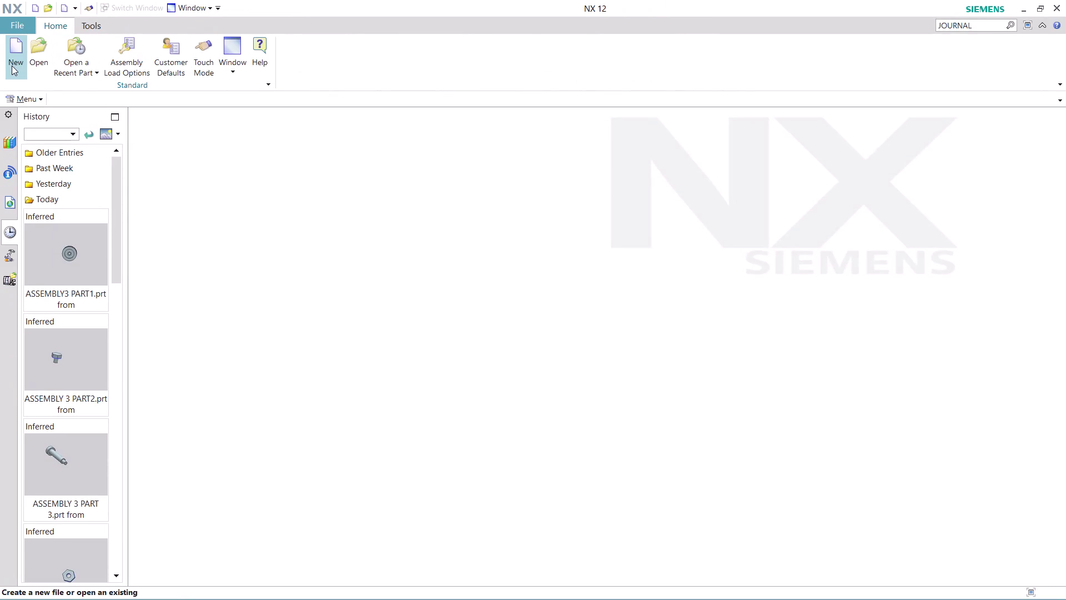
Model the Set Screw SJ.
Find Record Journal with a Command Finder search for JOURNAL, start it, and acknowledge the warning.
click(979, 27)
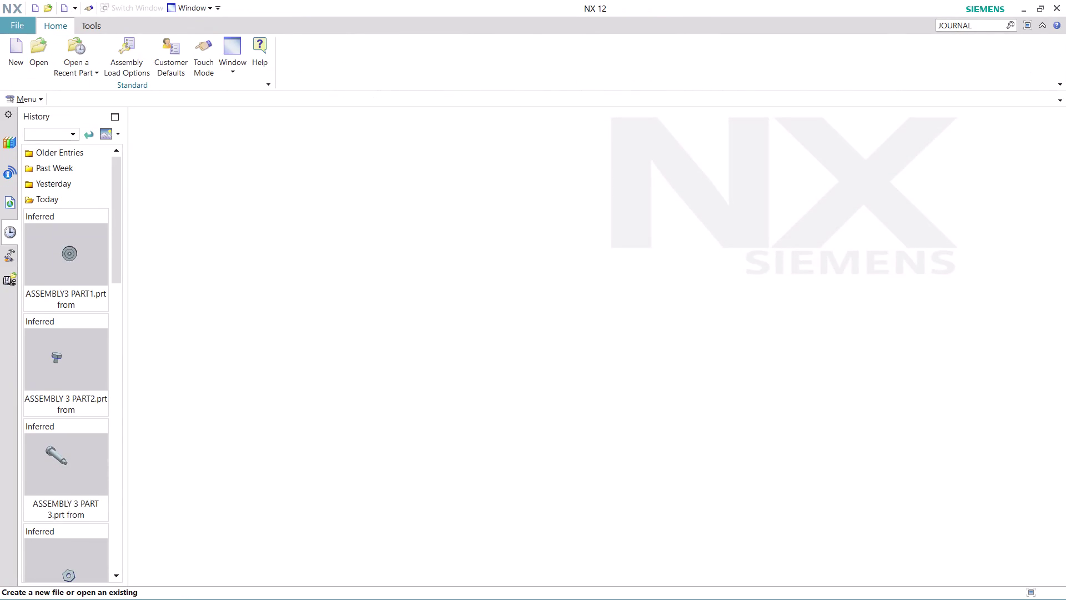
key(Return)
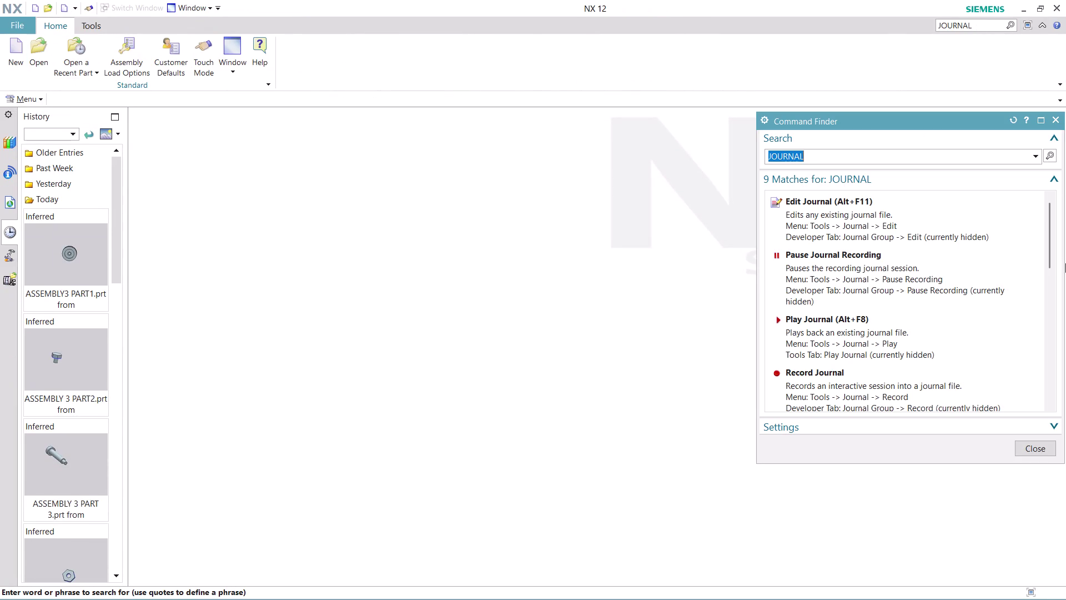
scroll(down, 3)
scroll(down, 3)
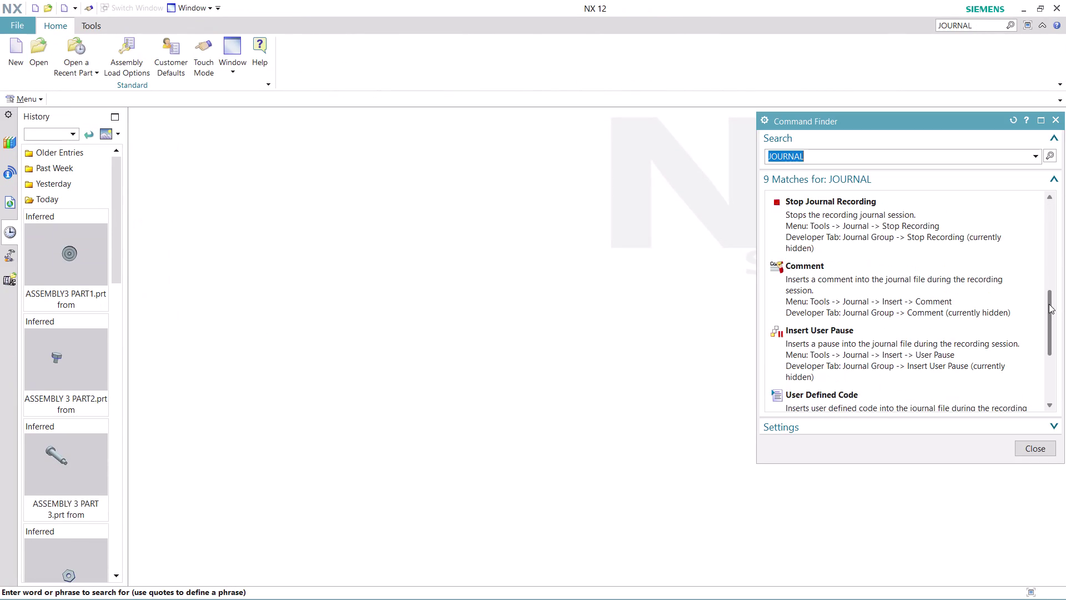
scroll(up, 3)
click(910, 211)
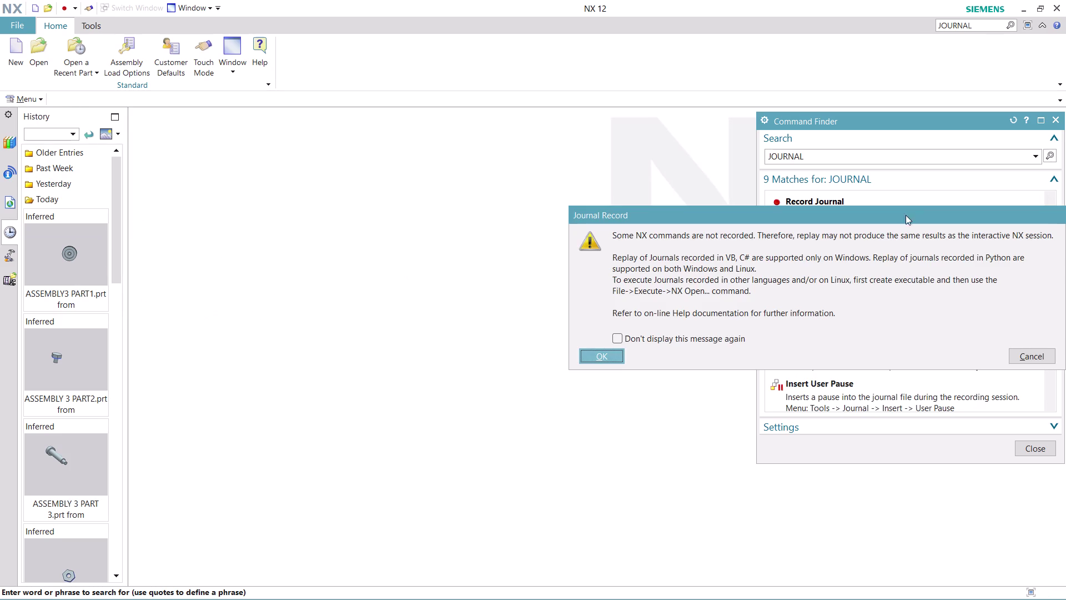
click(615, 353)
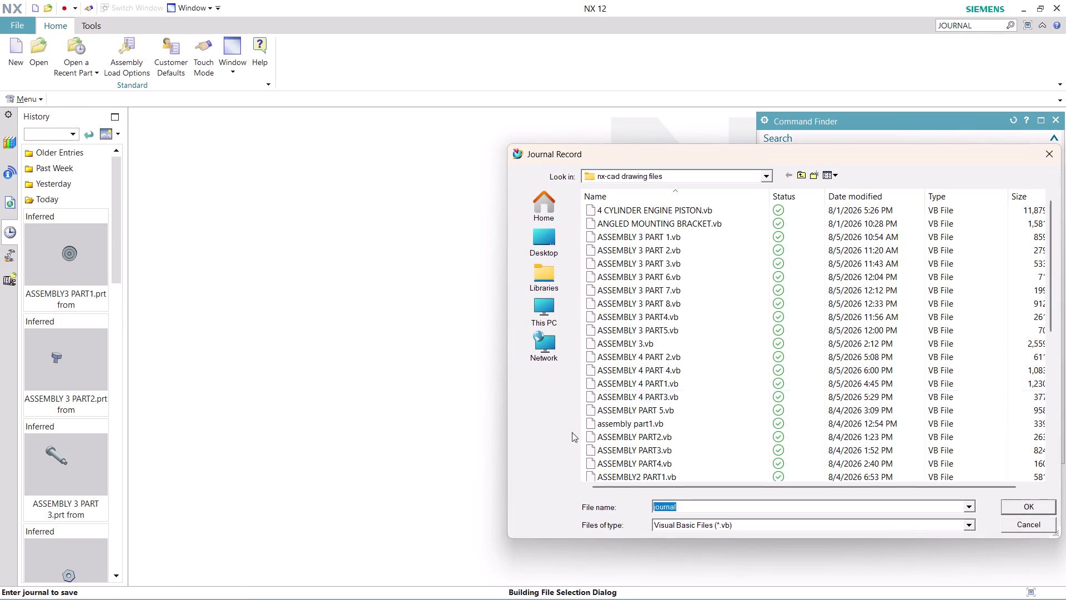
Enter 'ASSEMBLY 4 PART' as the journal file name.
text(ASS)
text(E)
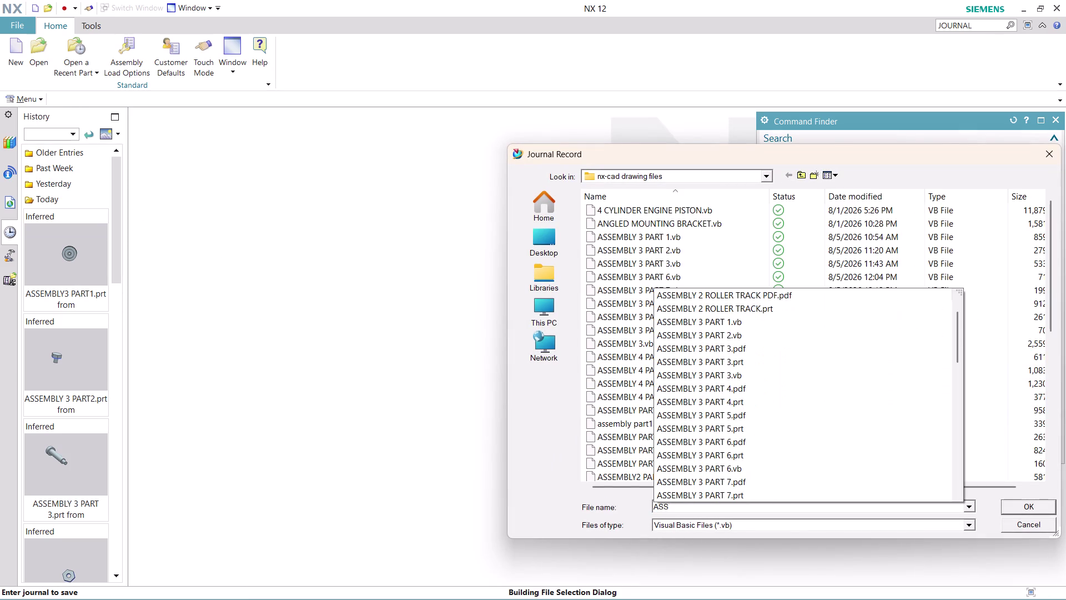
text(MBLY)
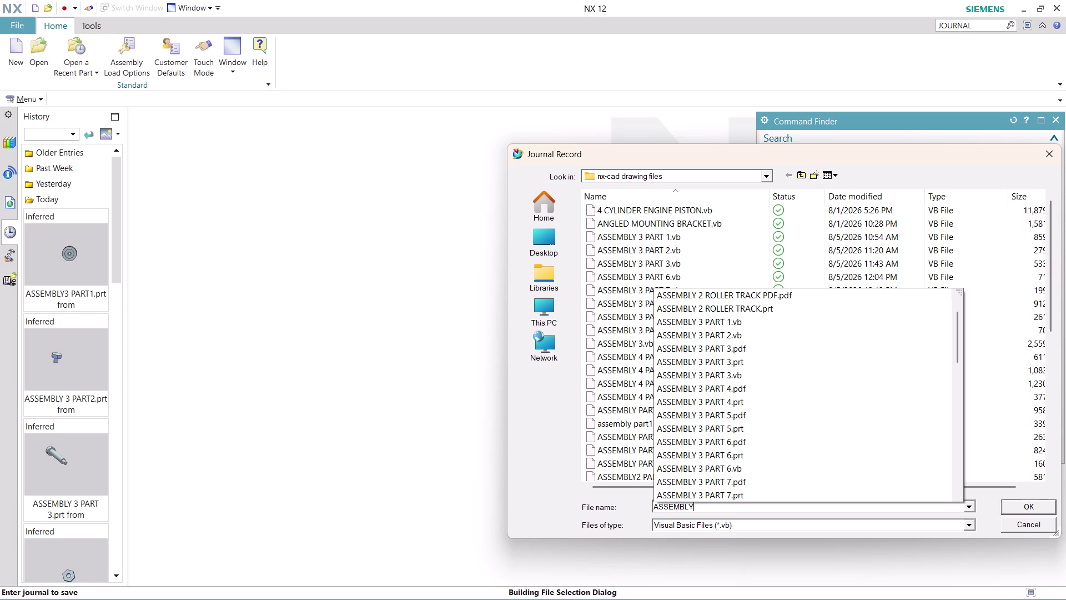
key(space)
text(4 PAR)
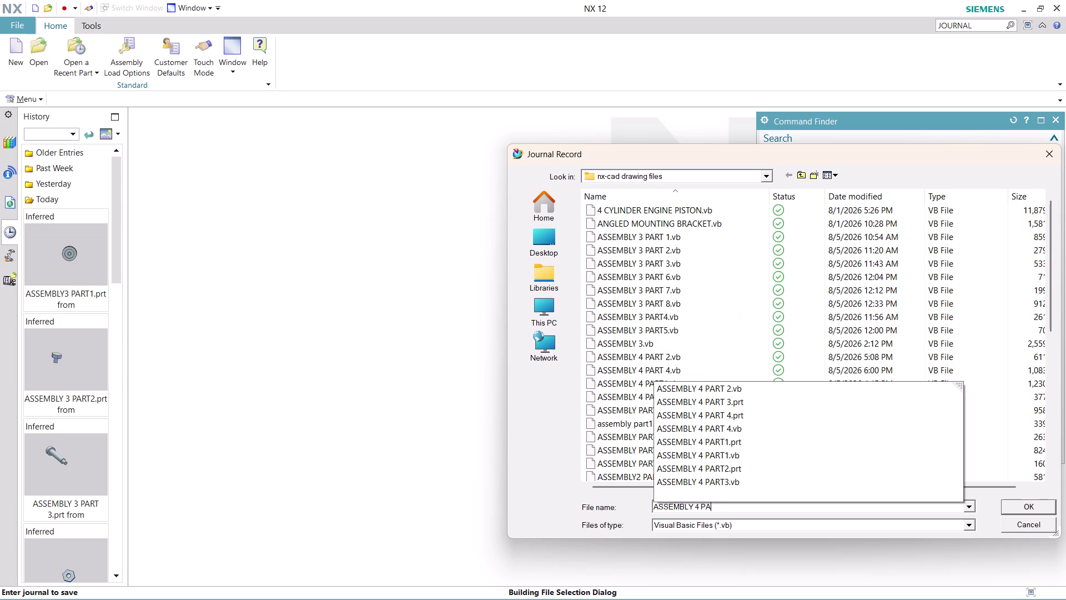
text(T)
key(space)
key(5)
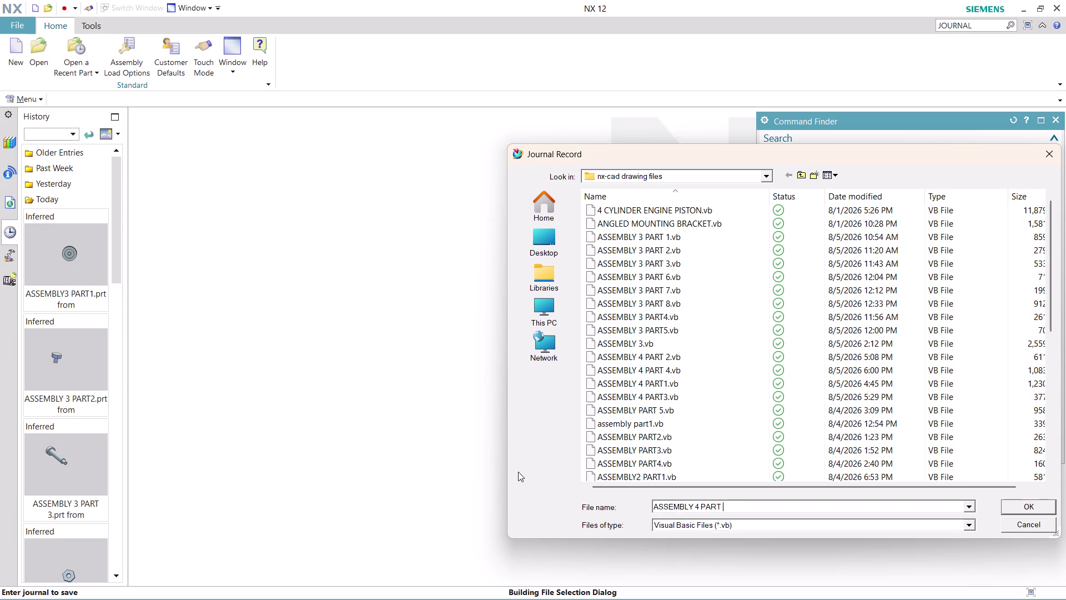
Confirm the file name to begin journaling, then start a new part.
click(1012, 505)
click(1033, 448)
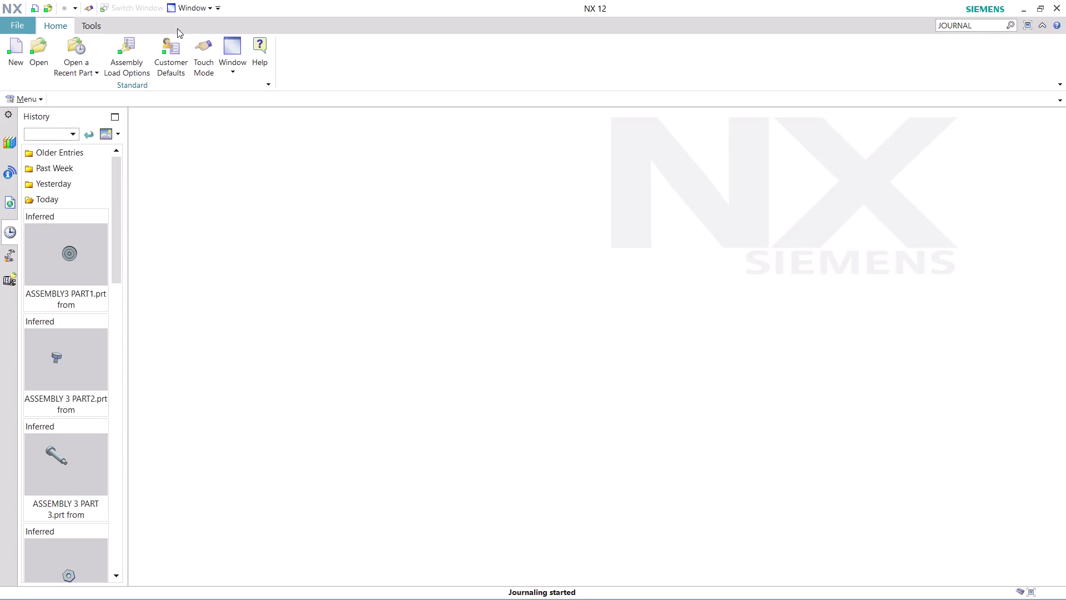
click(7, 58)
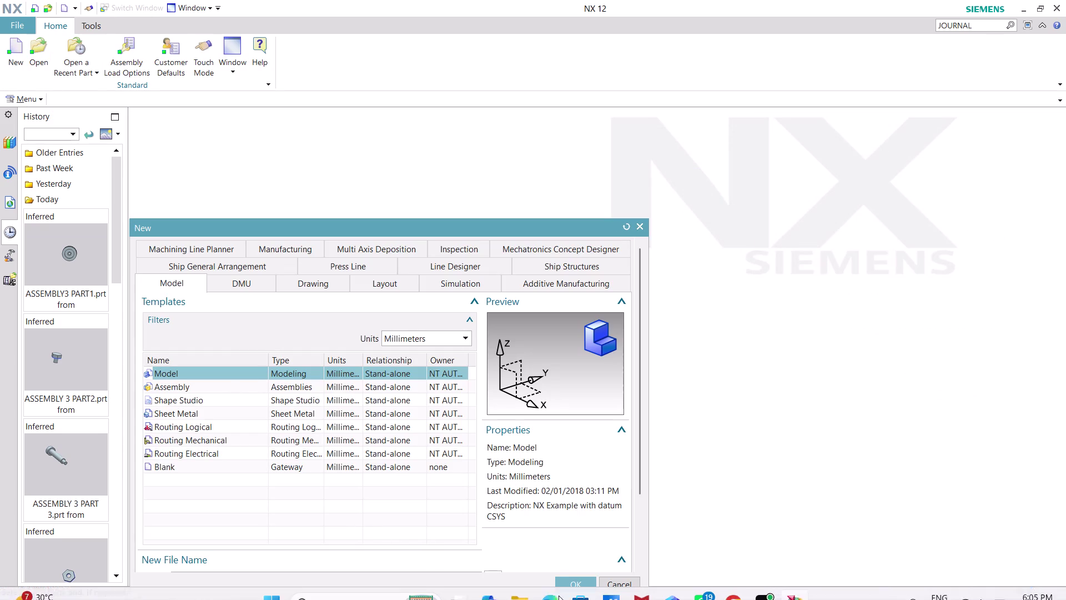
Create a new Model-template part and start a sketch on the XY plane.
click(576, 583)
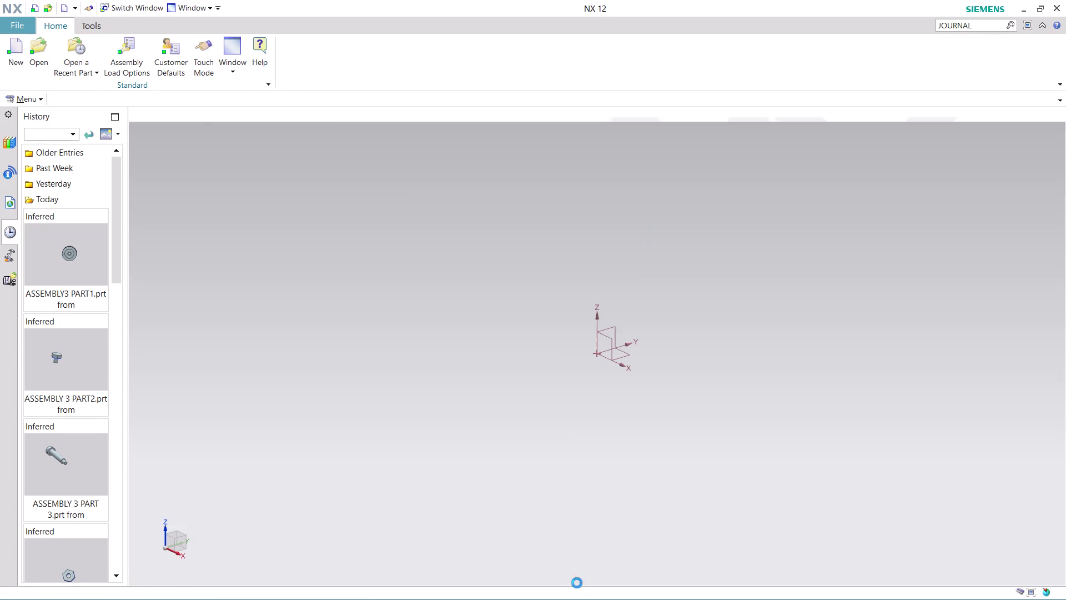
click(42, 105)
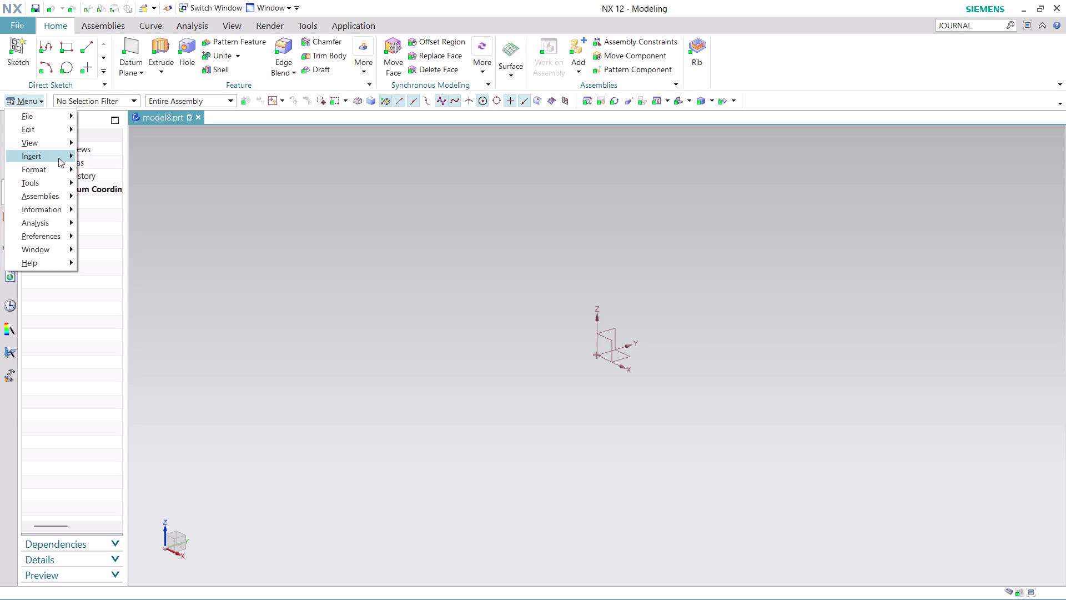
click(167, 175)
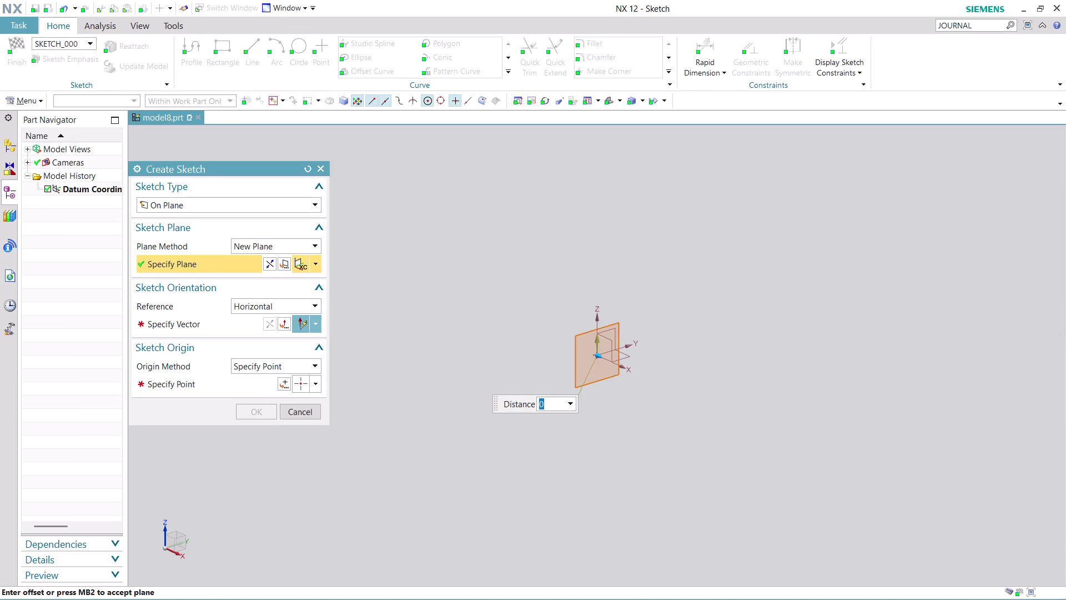
click(315, 265)
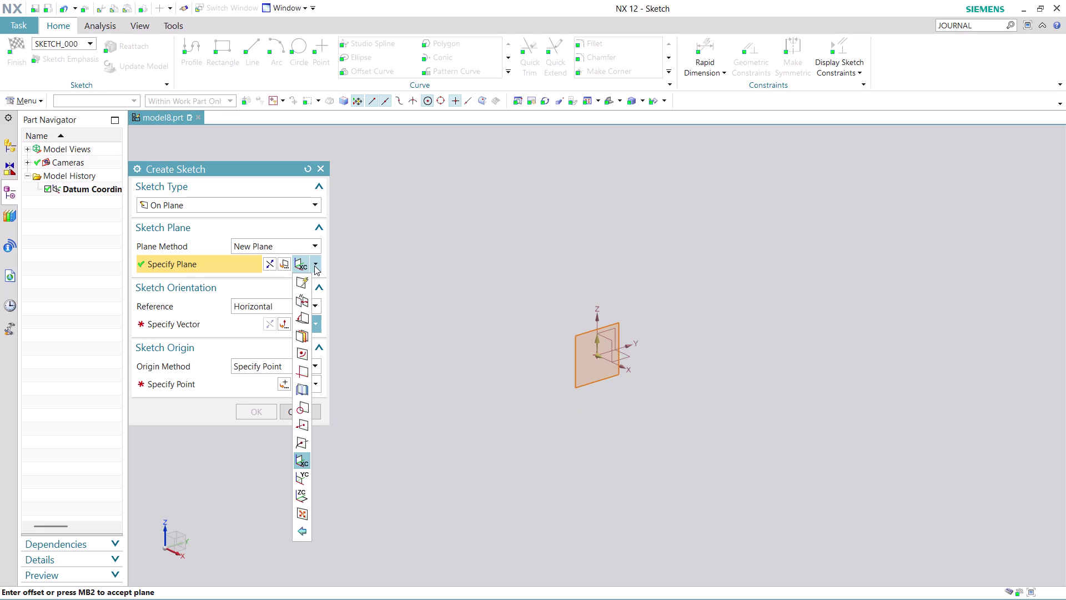
click(307, 481)
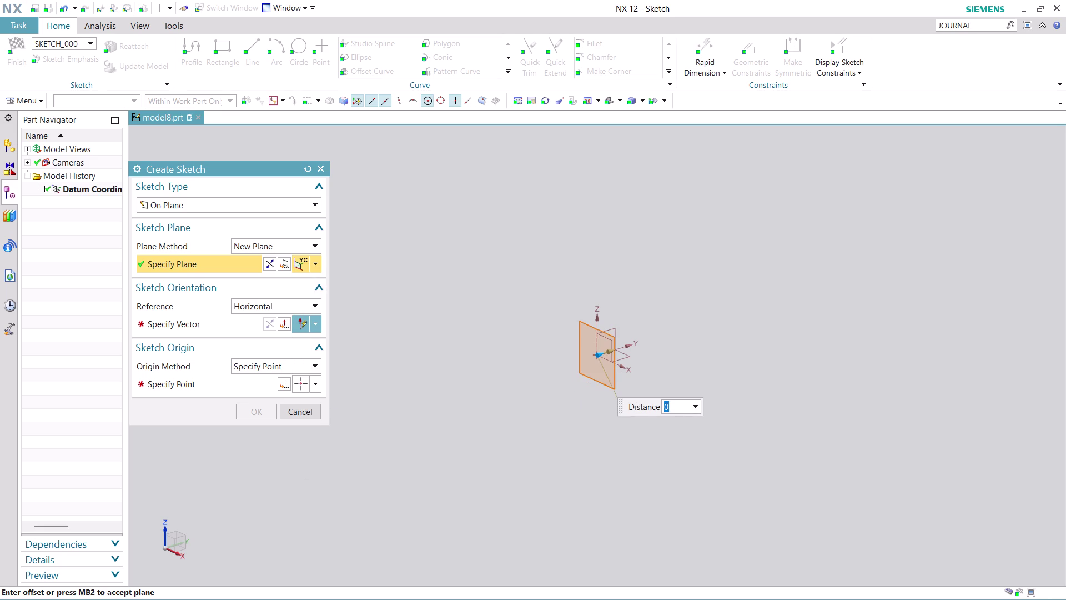
click(316, 267)
click(305, 493)
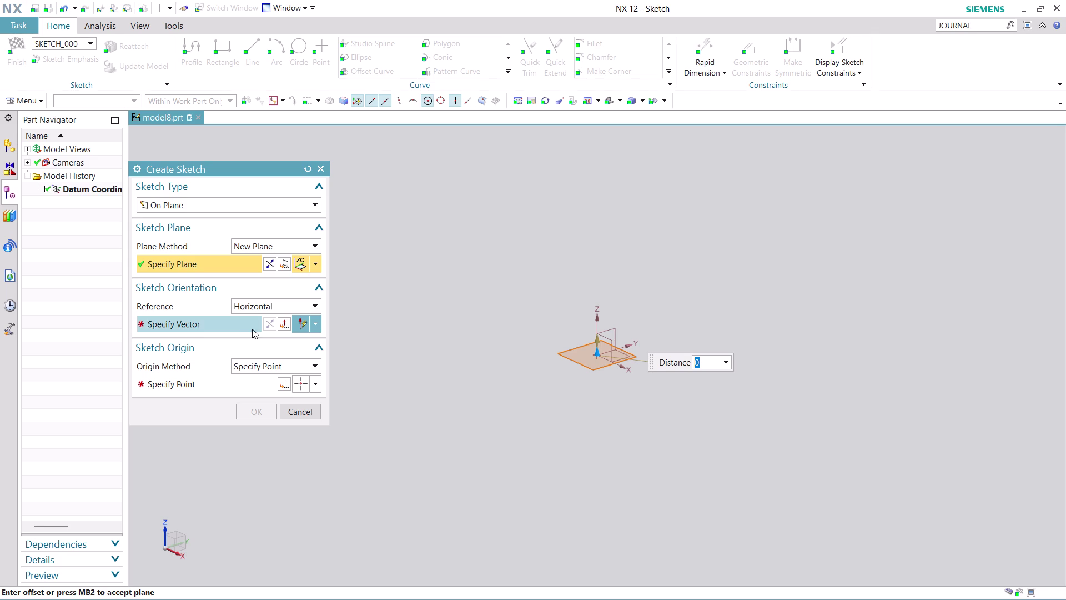
Set the sketch's horizontal reference vector and place its origin at 0,0,0.
click(231, 325)
click(623, 349)
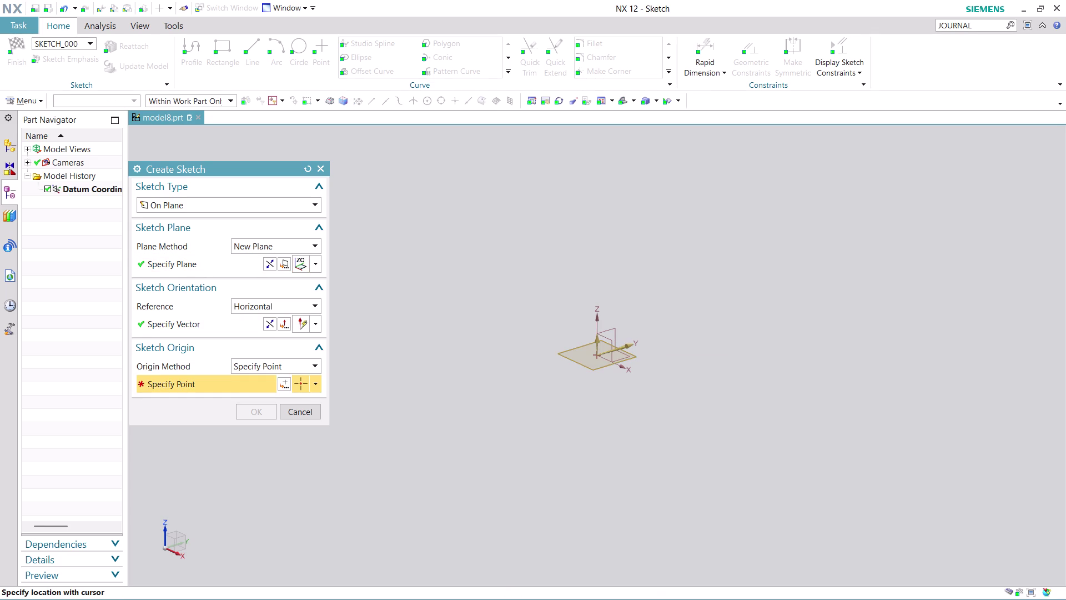
click(283, 384)
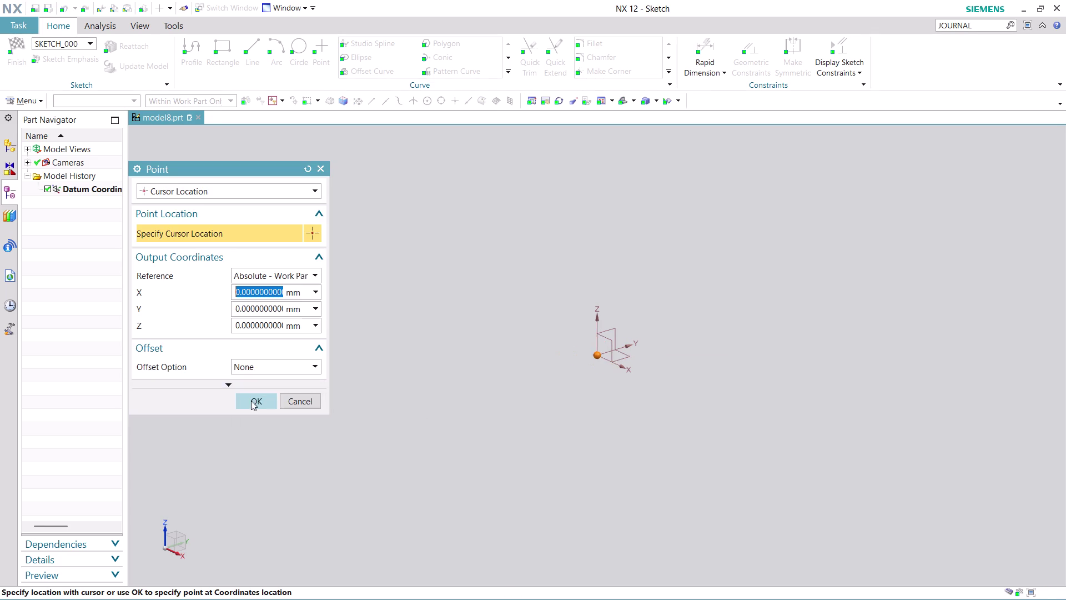
click(248, 402)
Confirm the sketch setup and zoom in on the sketch area.
click(252, 407)
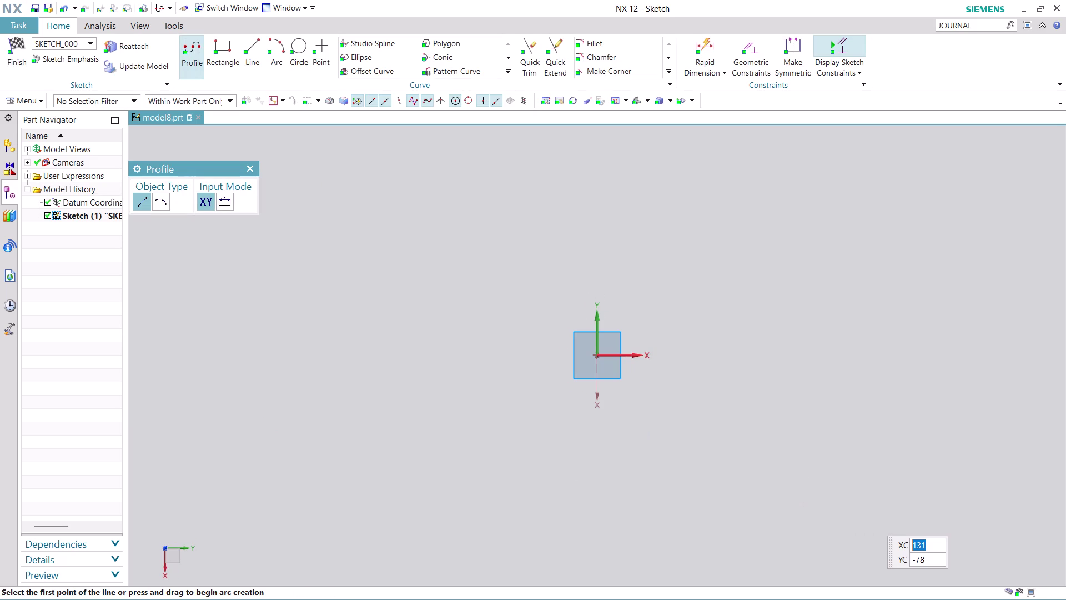
scroll(up, 3)
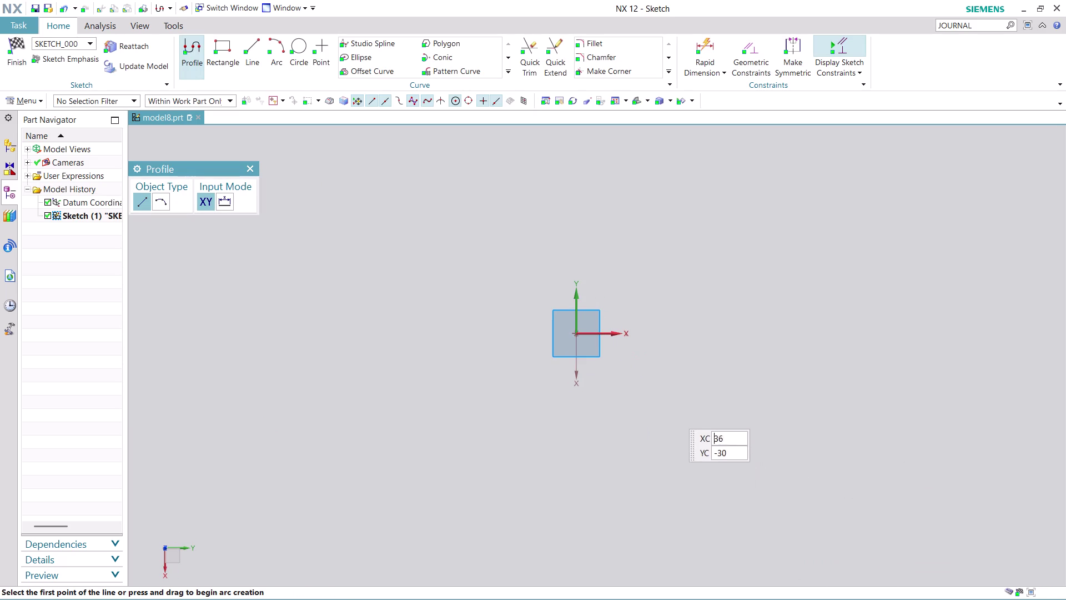
scroll(up, 3)
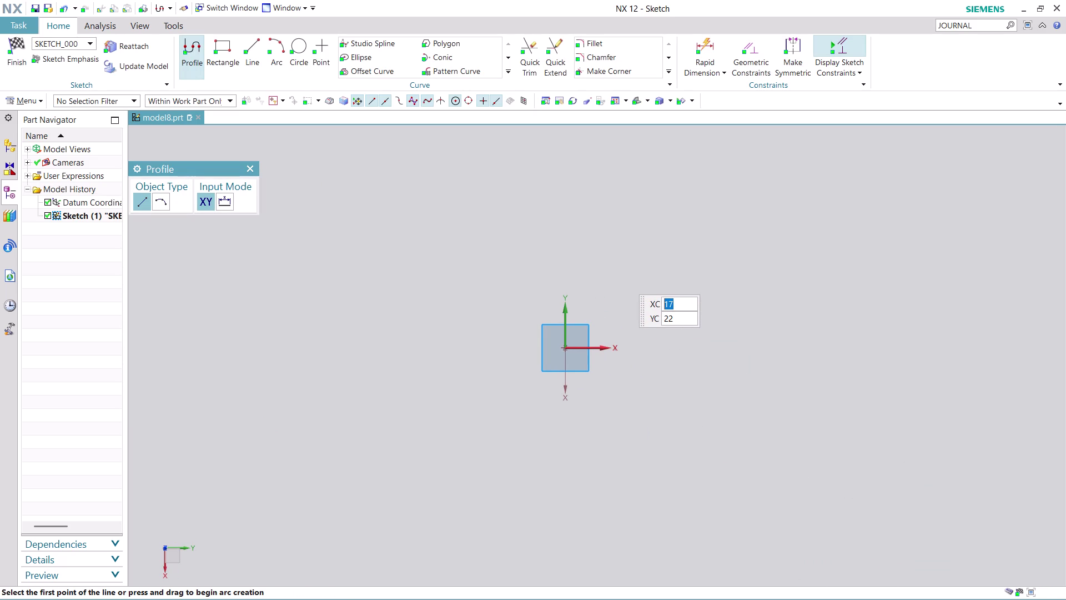
scroll(up, 3)
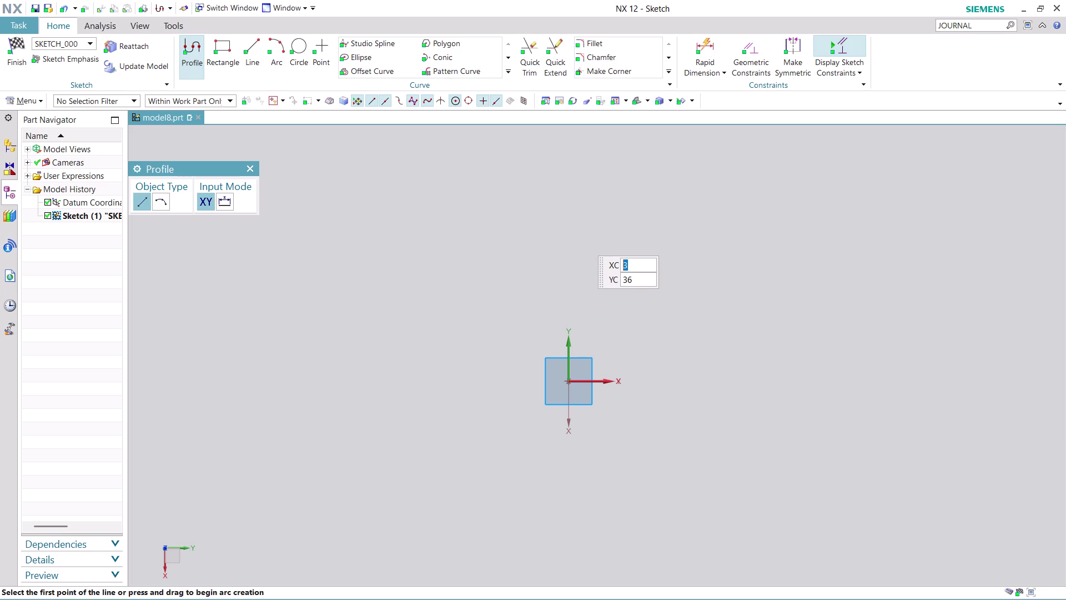
Draw the closed profile: top line, slanted edge, 32 vertical edge, 15 bottom edge, back to start.
click(580, 237)
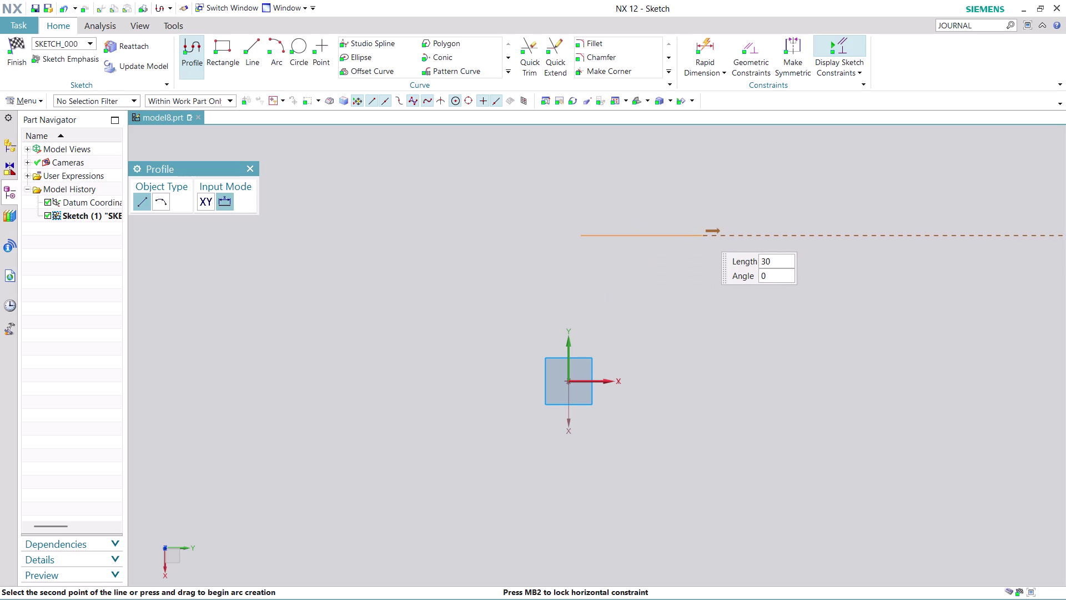
click(703, 233)
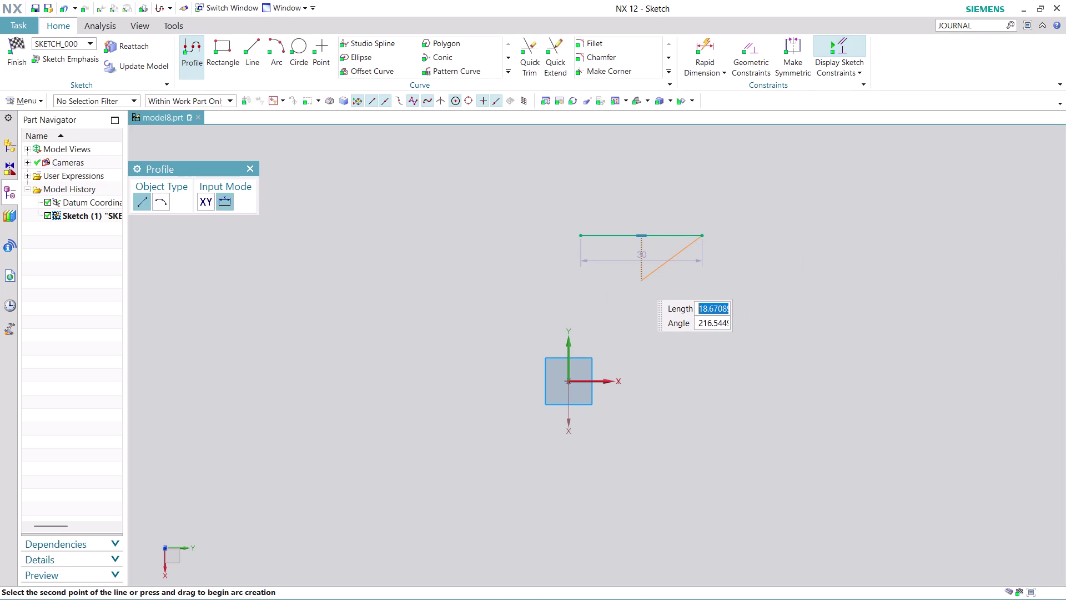
click(638, 281)
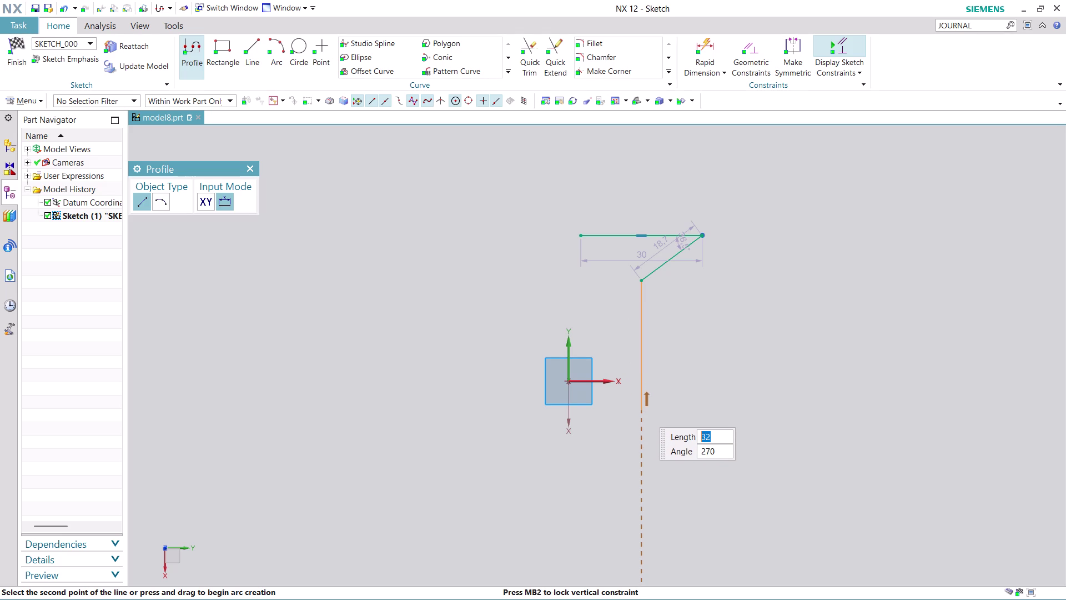
click(641, 411)
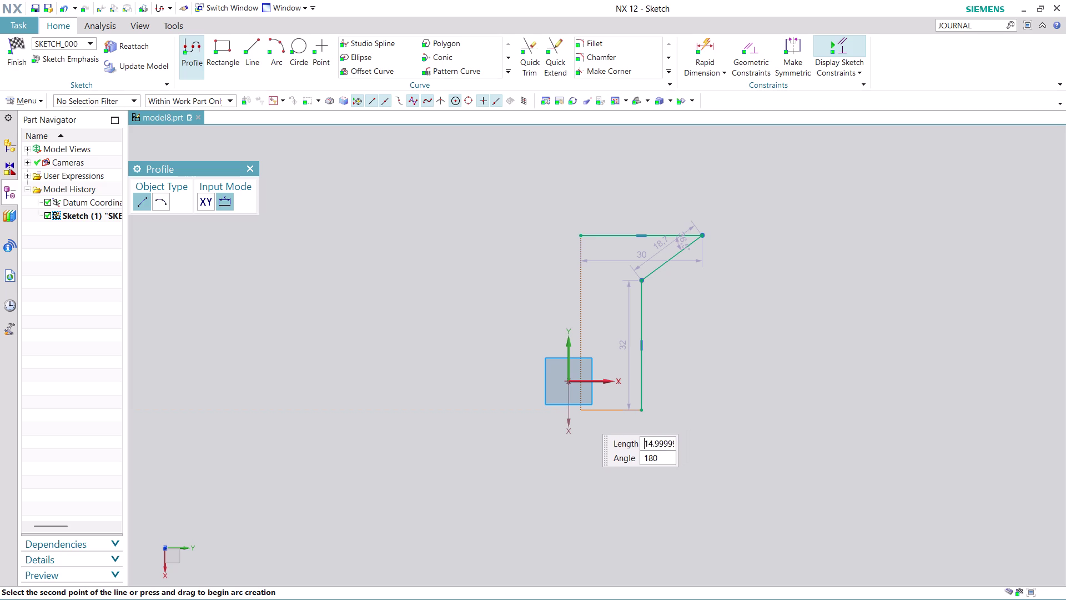
click(583, 413)
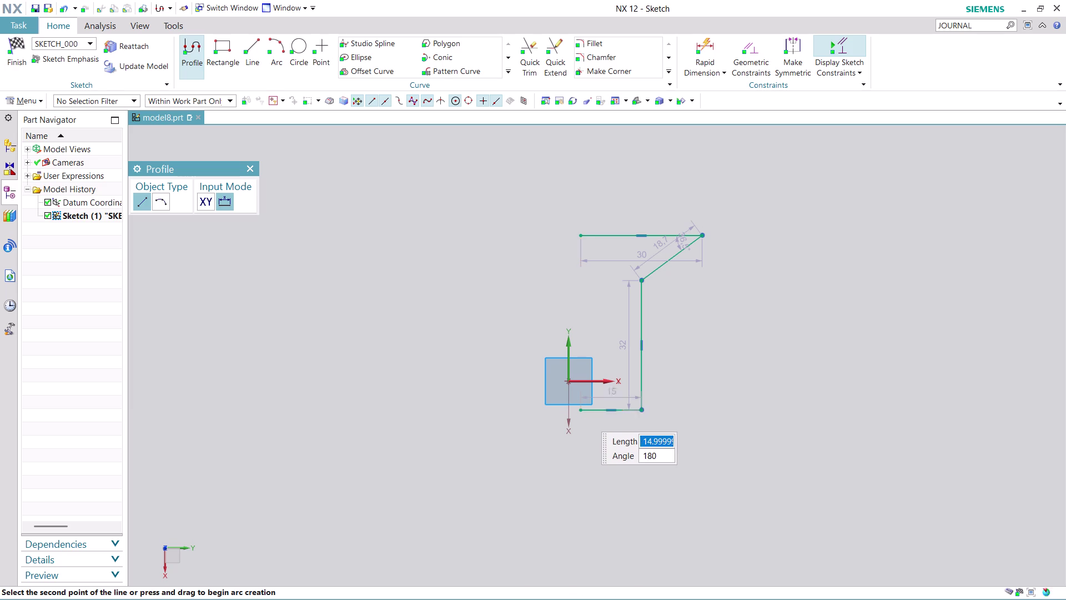
click(581, 235)
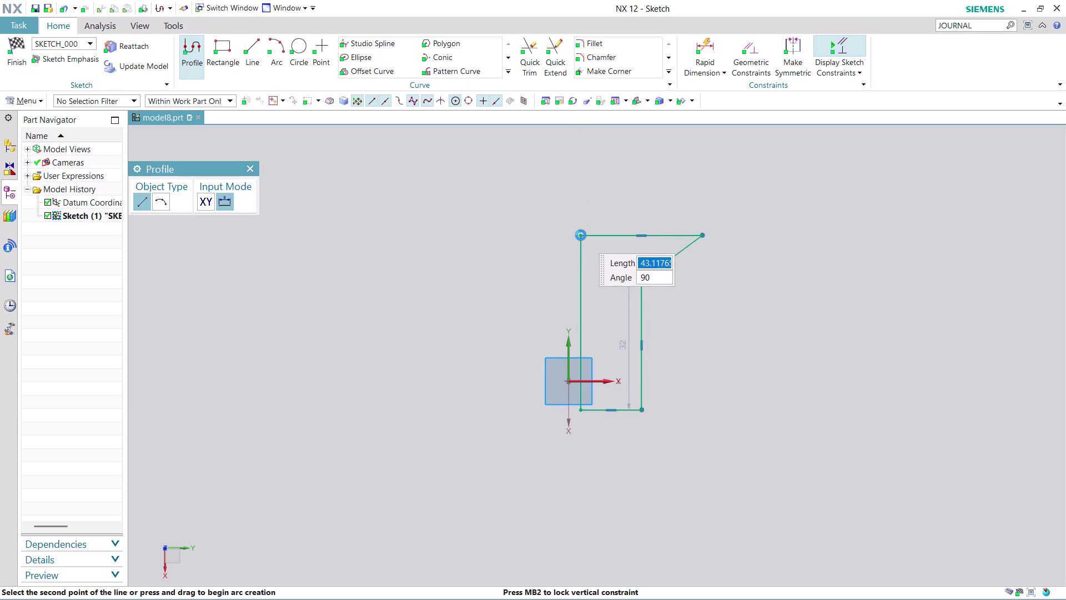
key(Escape)
key(Escape)
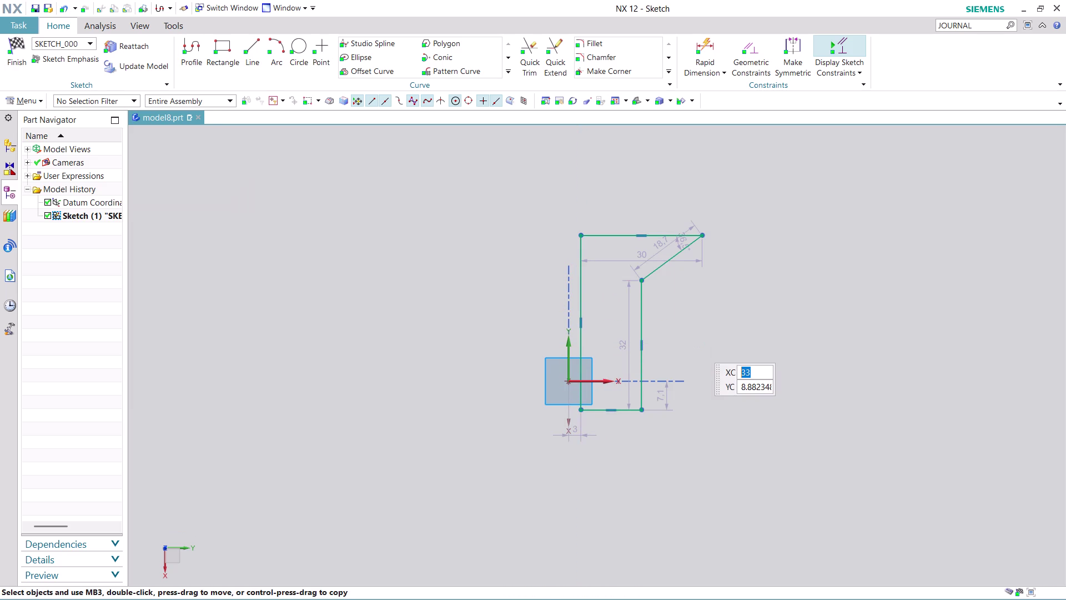
scroll(up, 3)
scroll(down, 3)
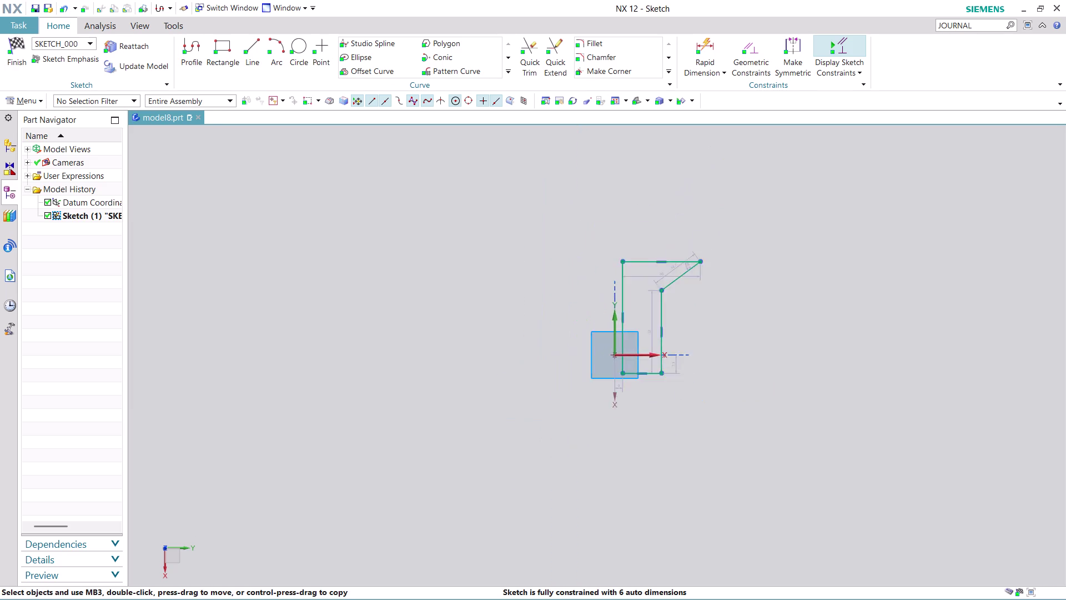
scroll(up, 3)
scroll(down, 3)
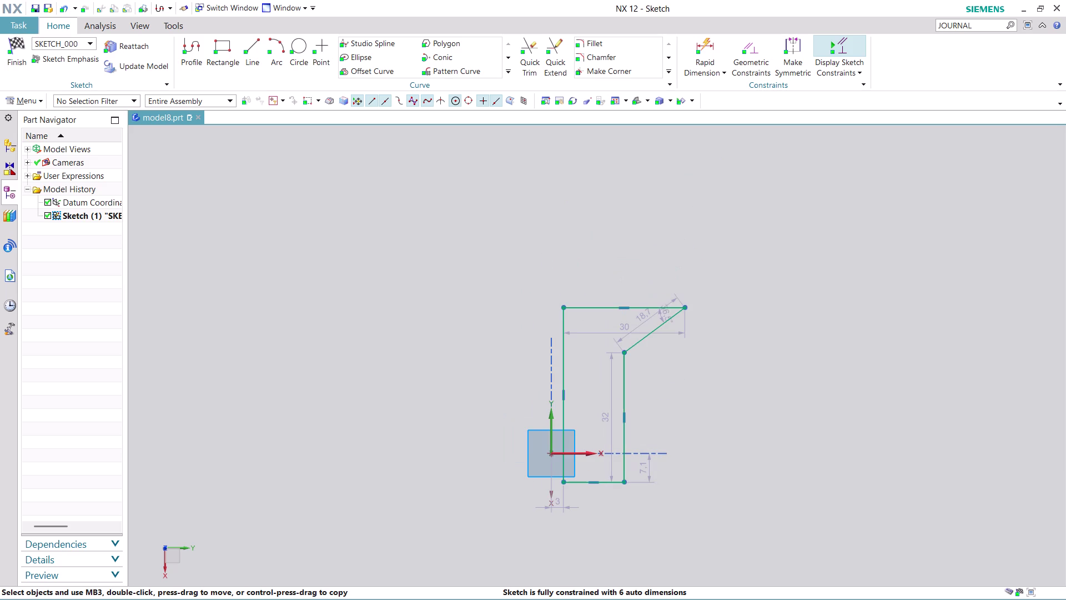
scroll(up, 3)
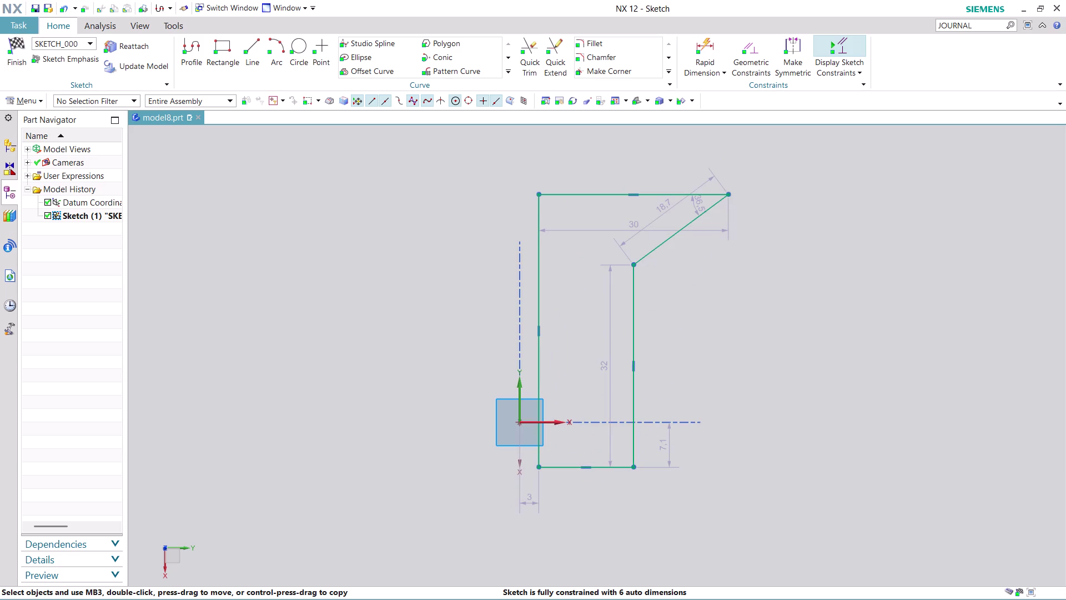
Dimension the distance between the left and right vertical edges as 6.
click(708, 43)
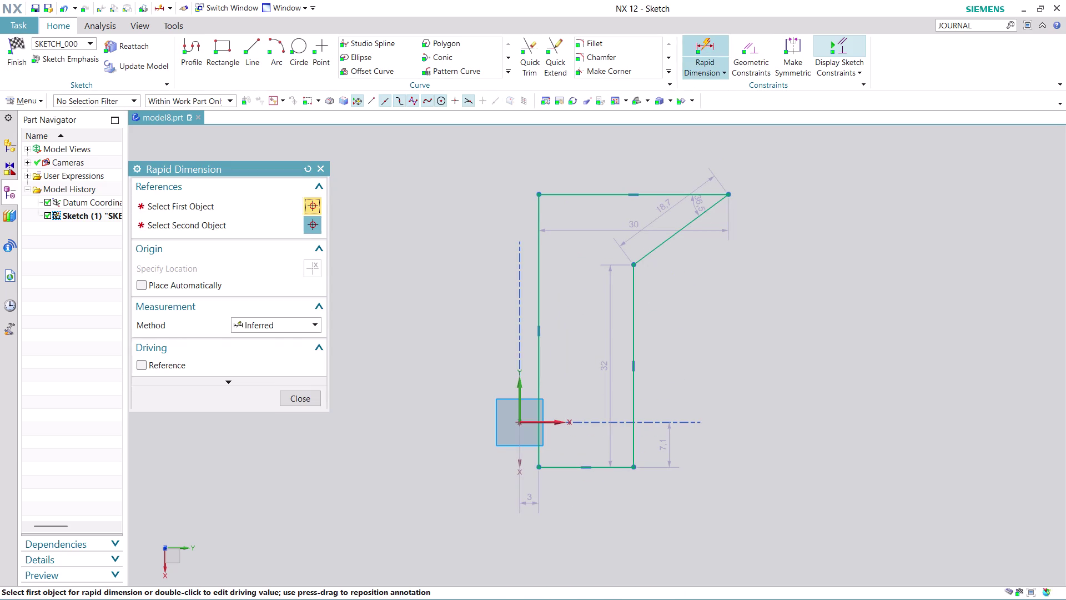
click(534, 365)
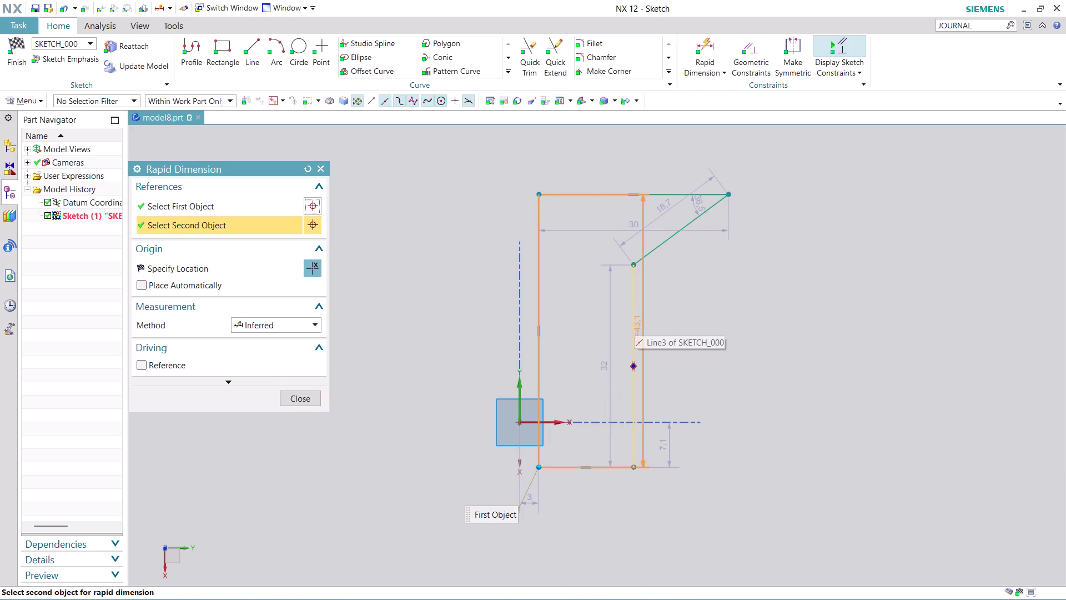
click(634, 321)
click(603, 525)
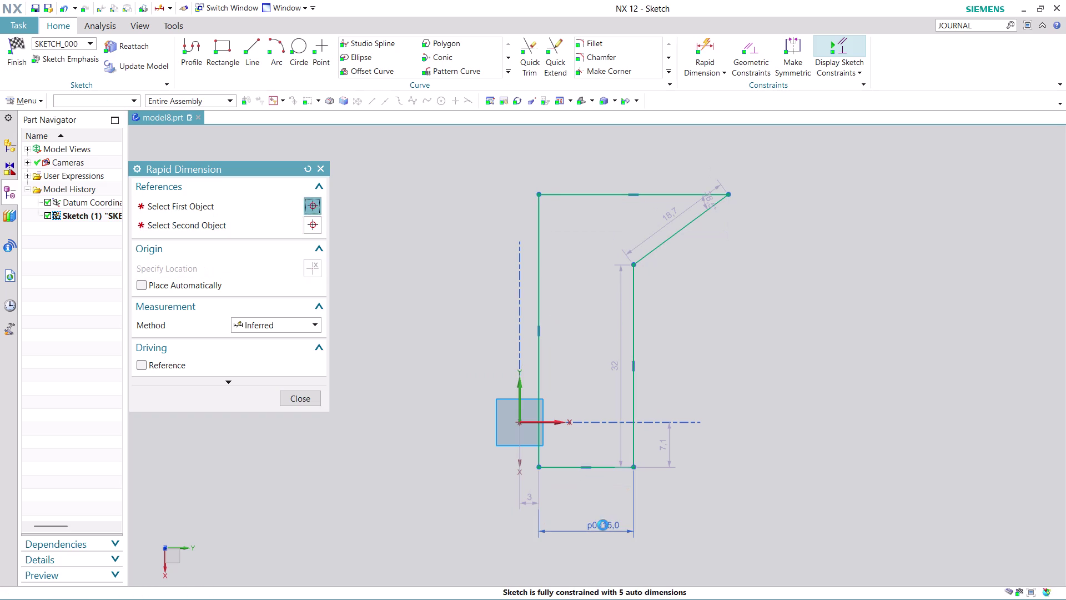
key(6)
key(Return)
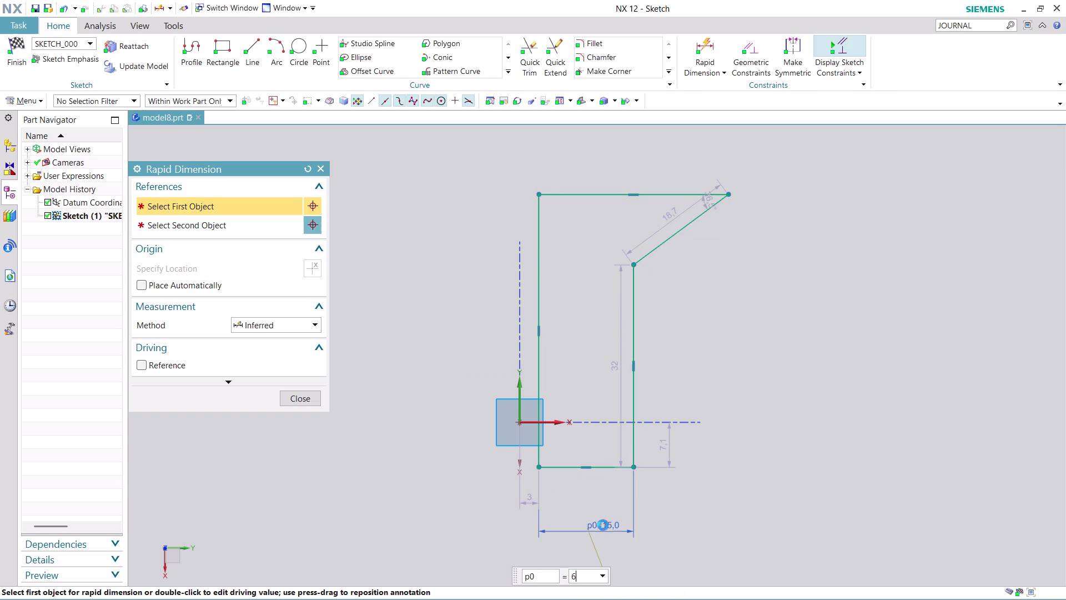
click(306, 396)
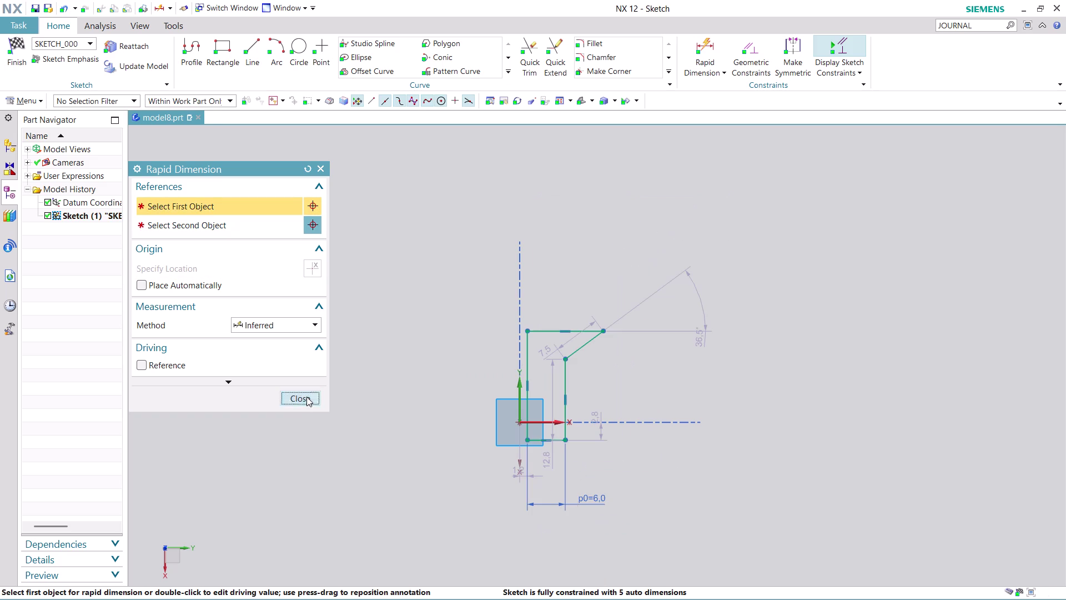
scroll(up, 3)
scroll(up, 3)
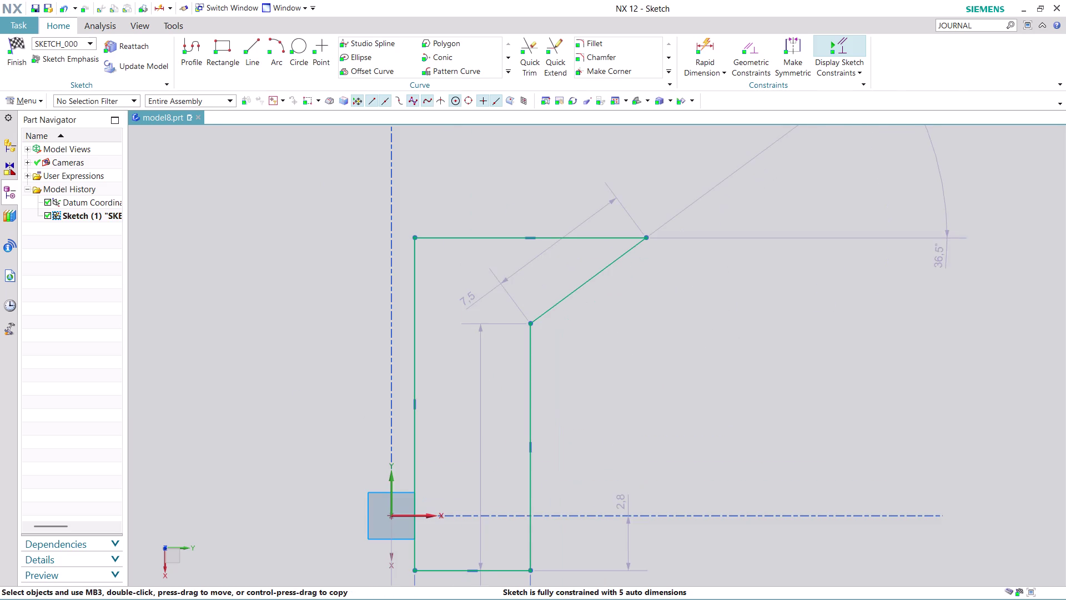
scroll(down, 3)
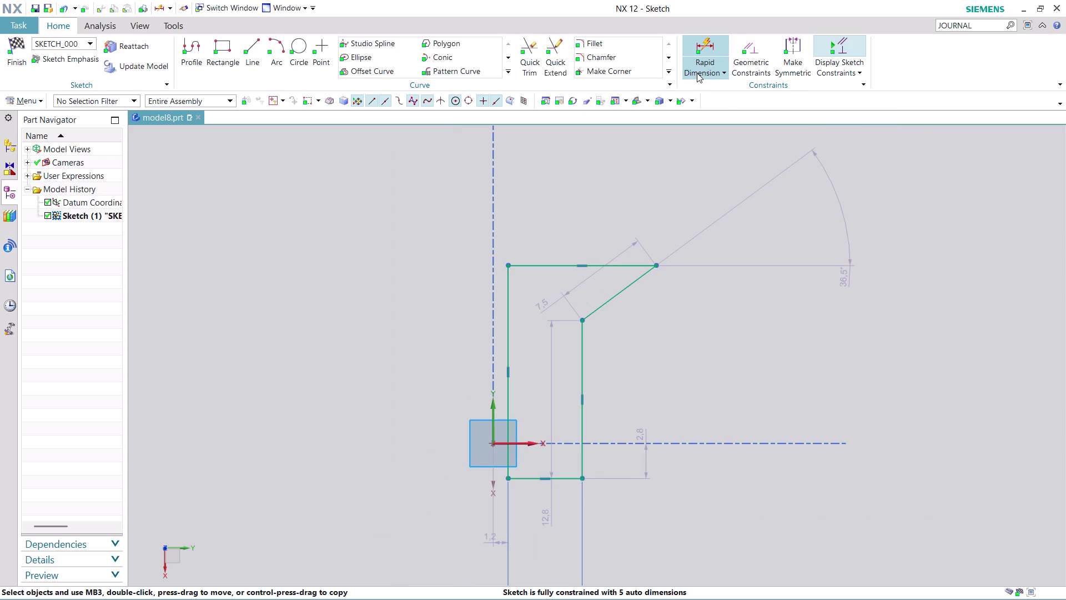
Add a 135° angular dimension between the slanted edge and the right vertical edge.
click(697, 73)
click(719, 130)
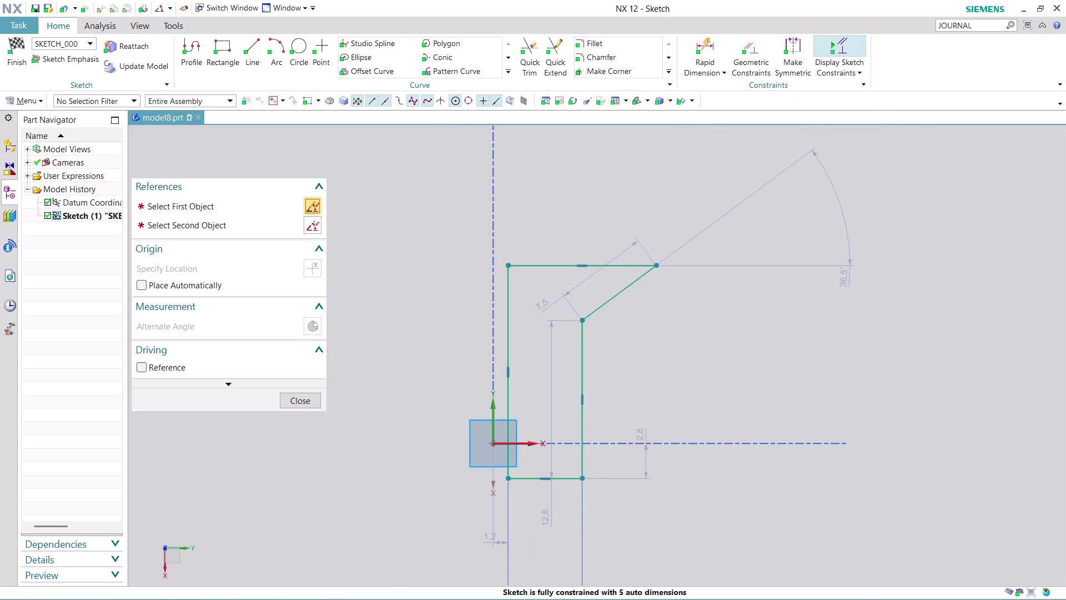
click(601, 307)
click(583, 353)
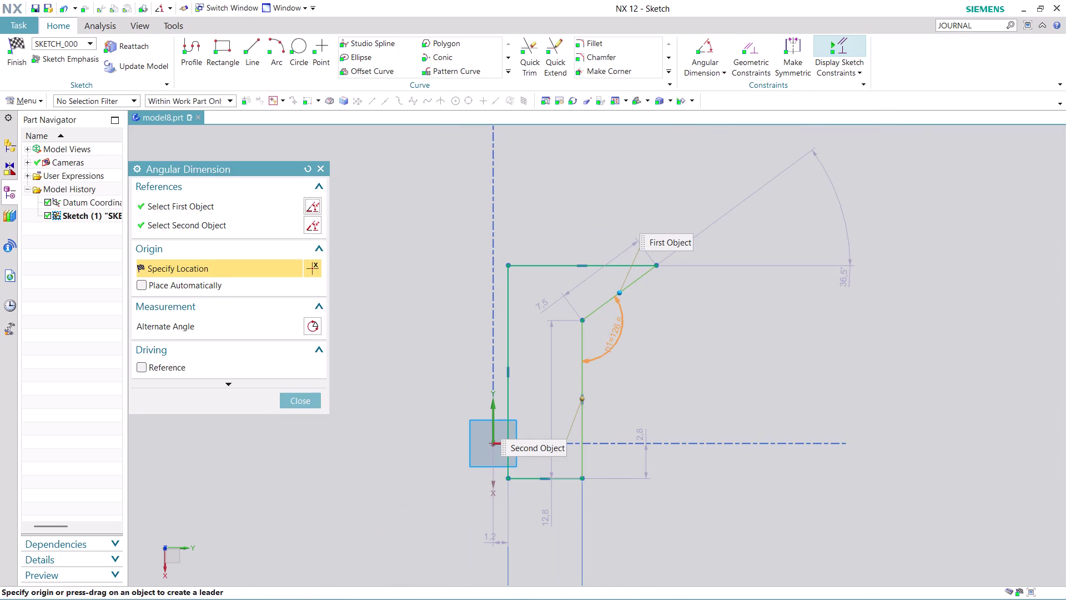
click(607, 328)
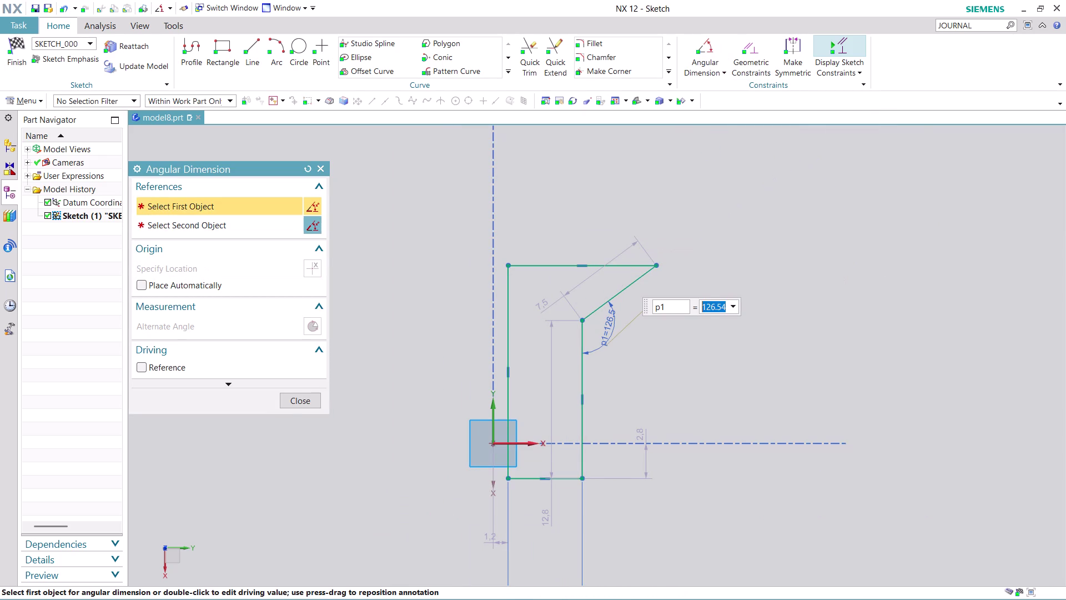
text(13)
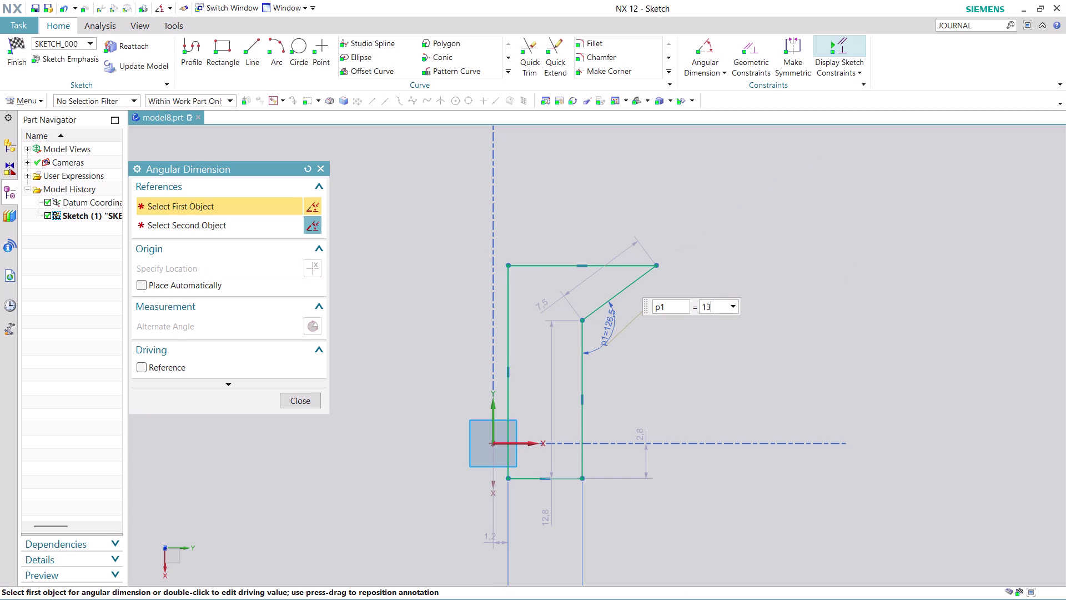
text(5)
key(Return)
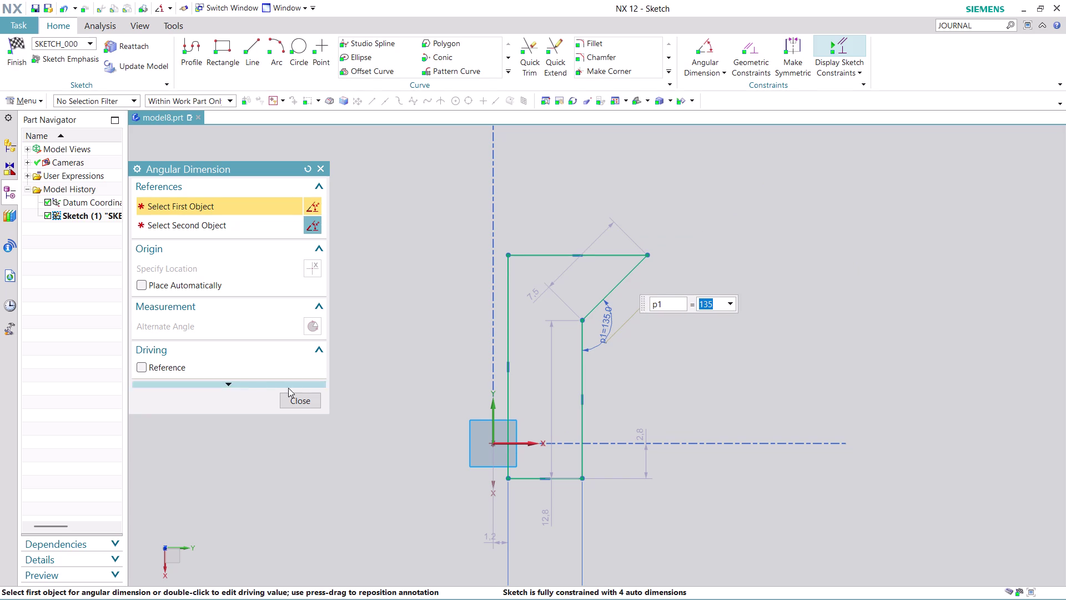
click(313, 399)
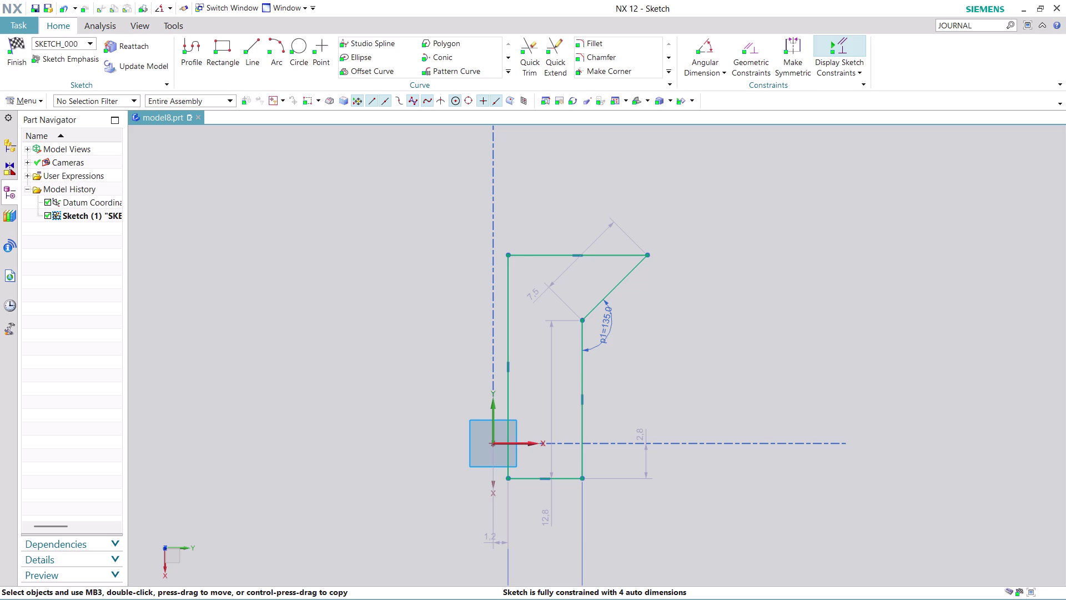
Move the 12.8 height dimension right of the profile and change its value to 25.
drag(553, 369, 777, 405)
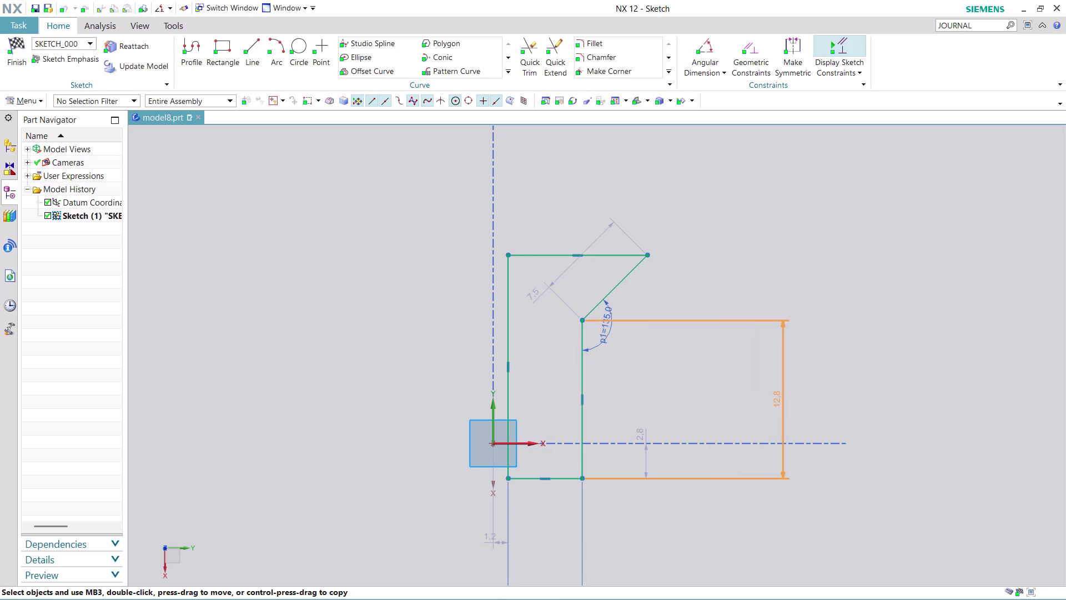
drag(777, 405, 777, 405)
double_click(778, 406)
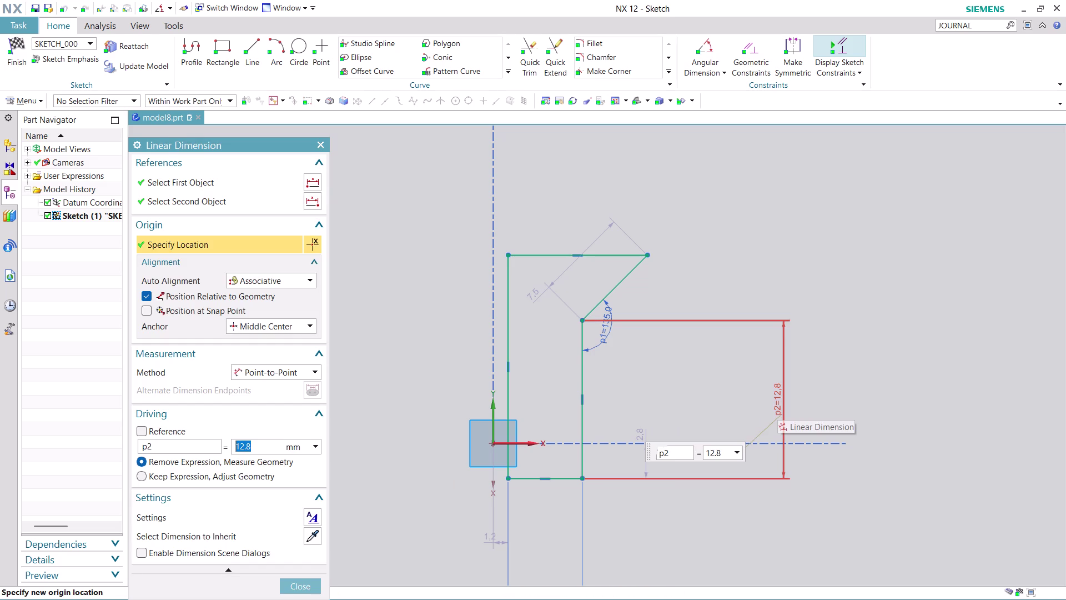
text(25)
key(Return)
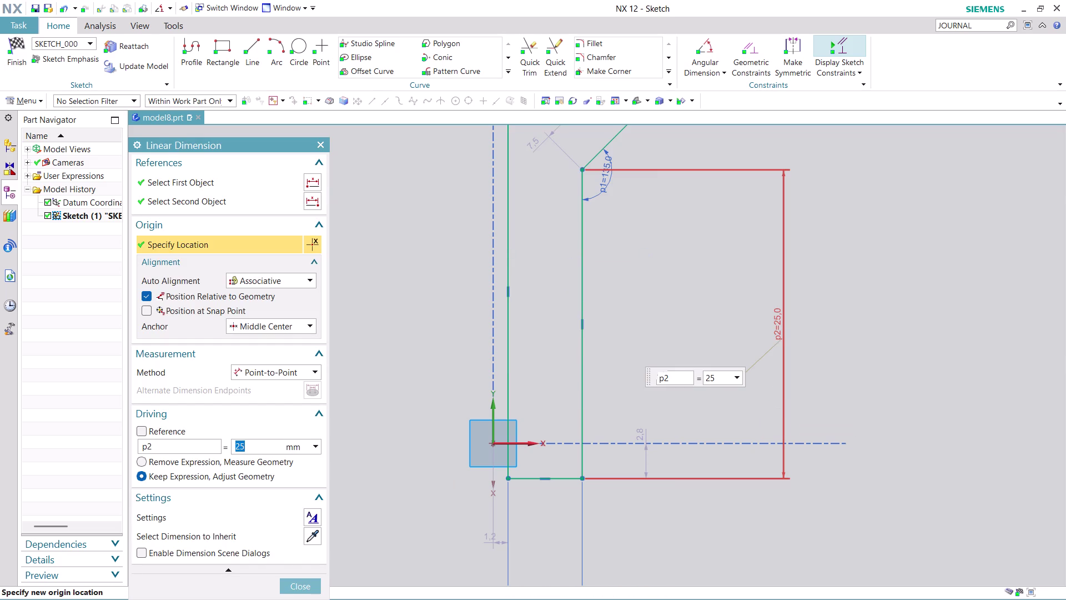
scroll(down, 3)
scroll(up, 3)
scroll(down, 3)
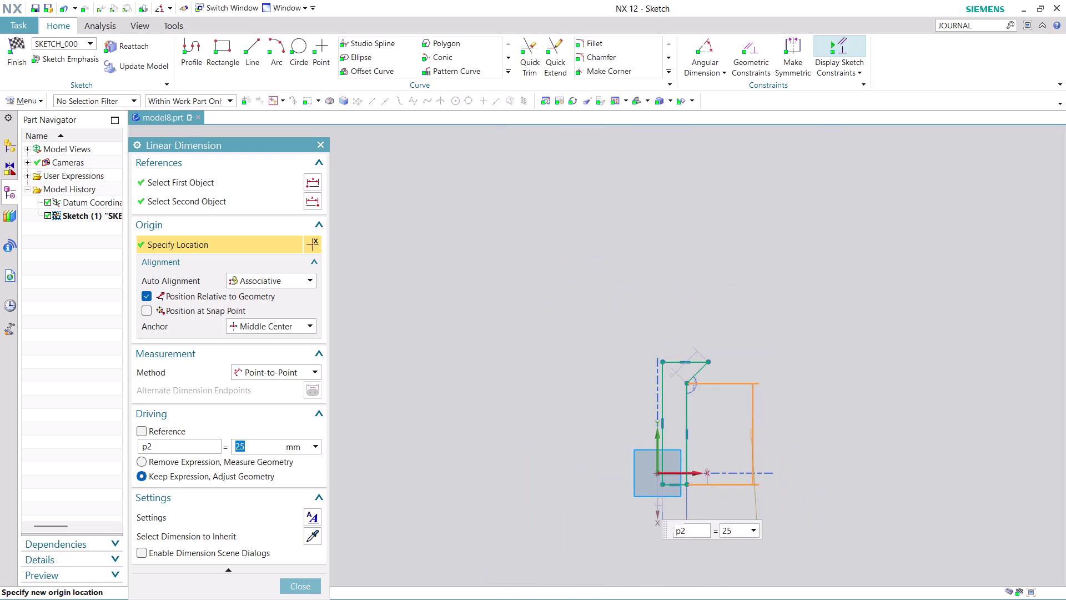
scroll(up, 3)
scroll(up, 3)
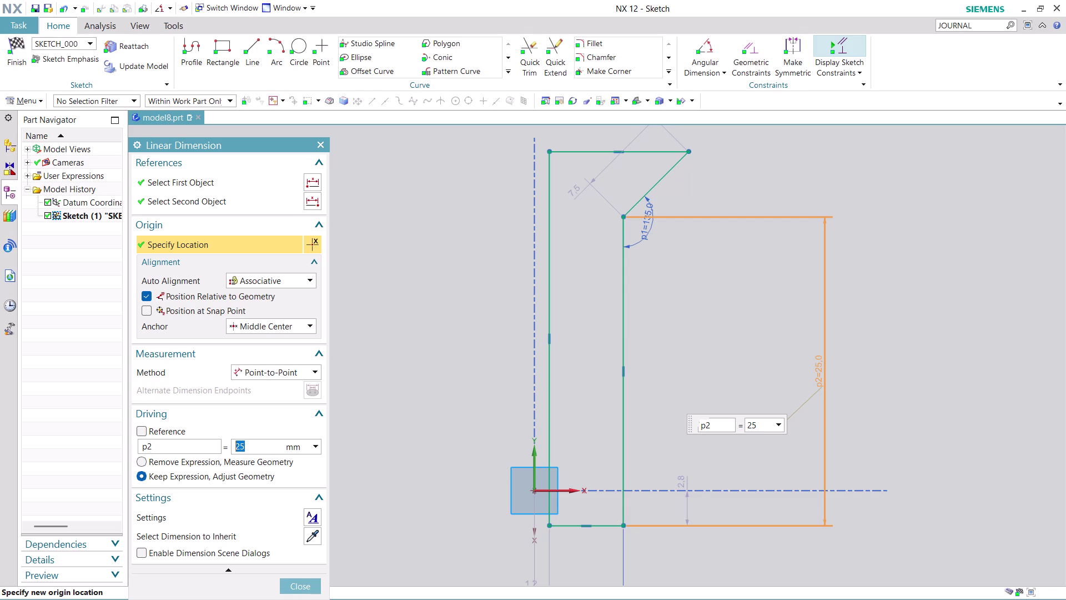
click(309, 590)
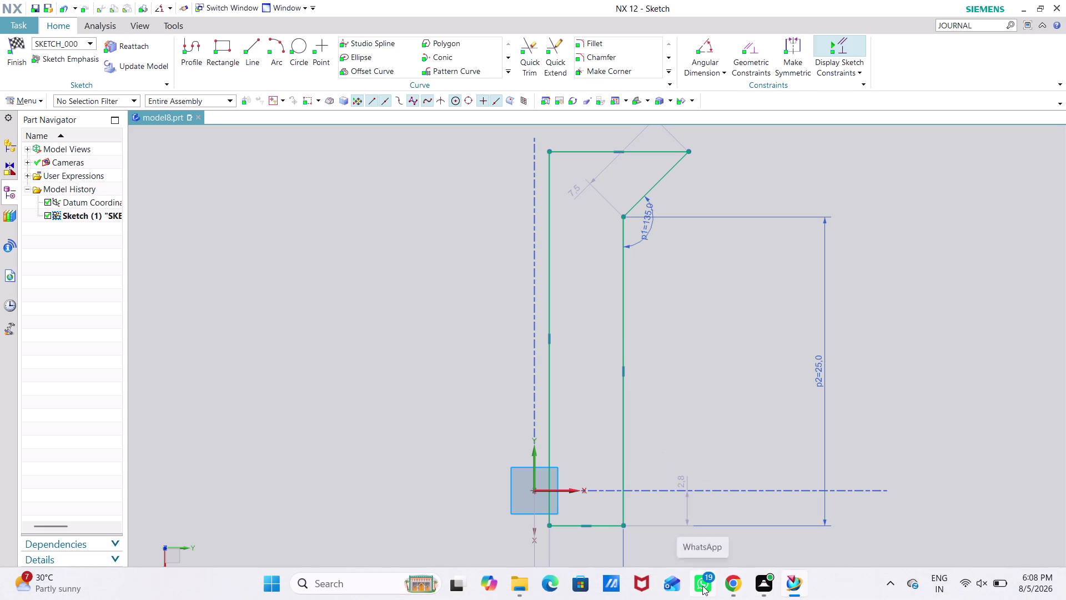
Open ASSEMBLY 4 PART5.png from Downloads in Photos and zoom in on its dimensions.
click(516, 587)
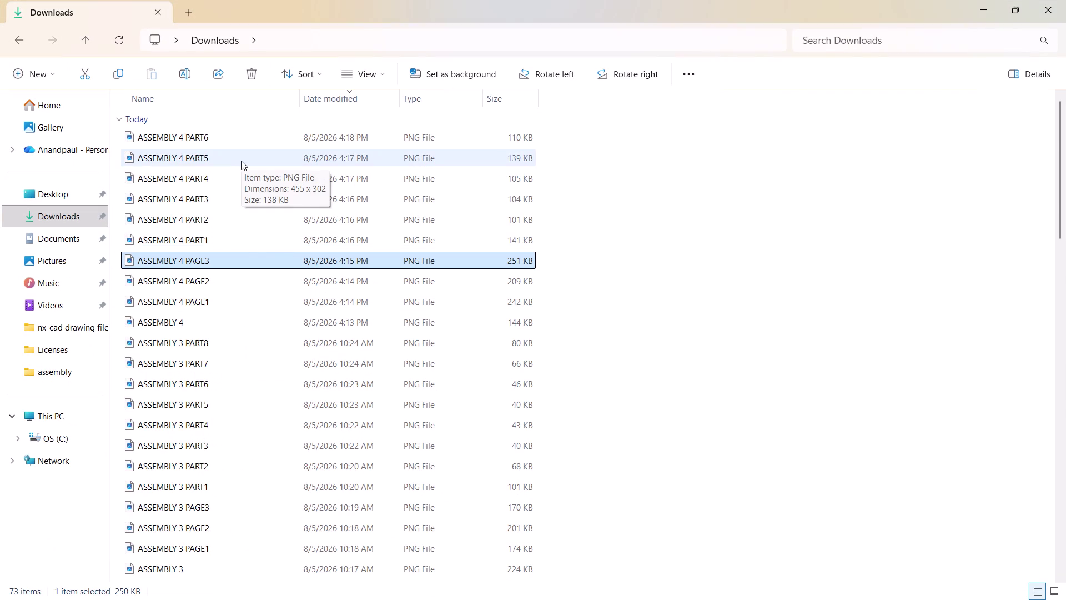
double_click(241, 161)
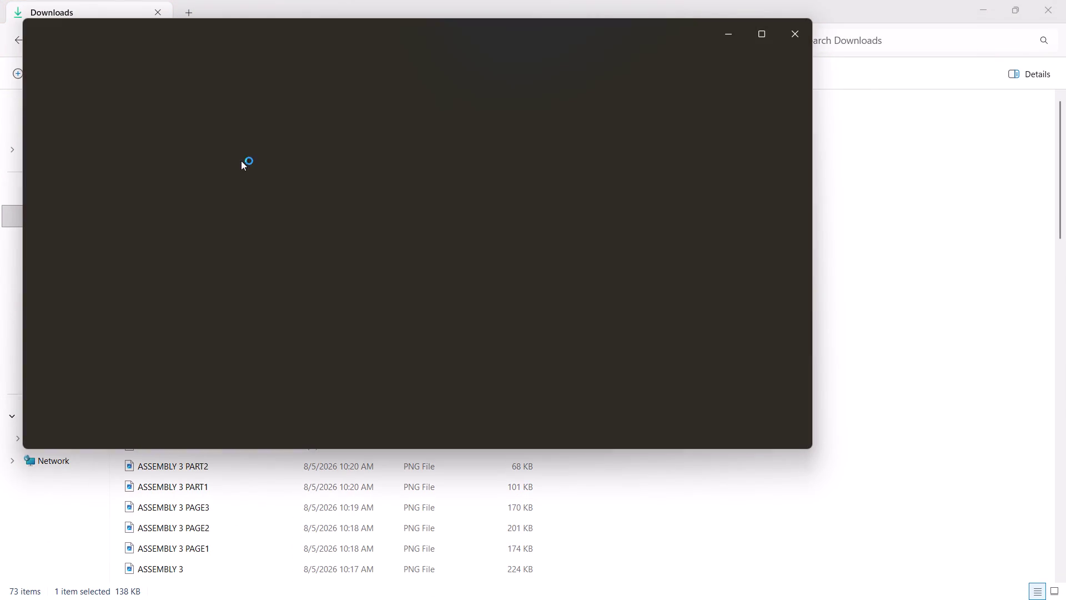
scroll(up, 3)
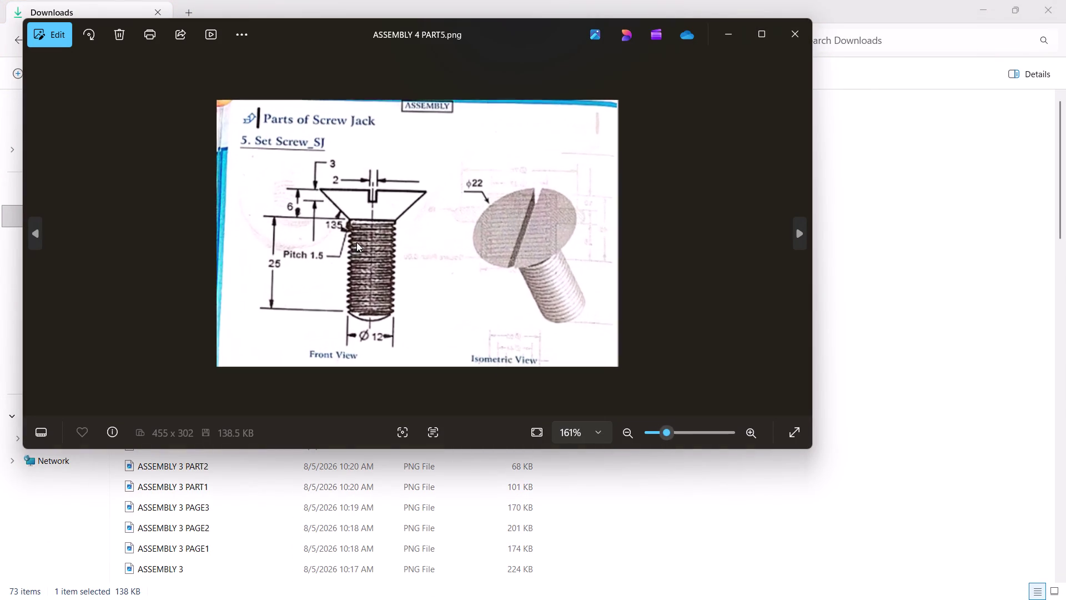
scroll(up, 3)
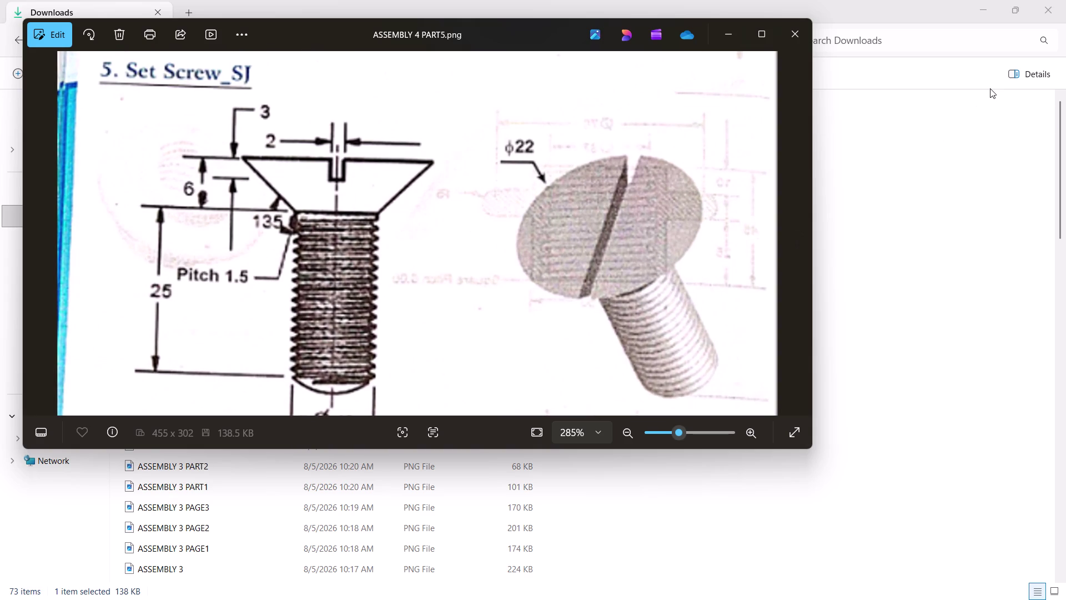
click(982, 2)
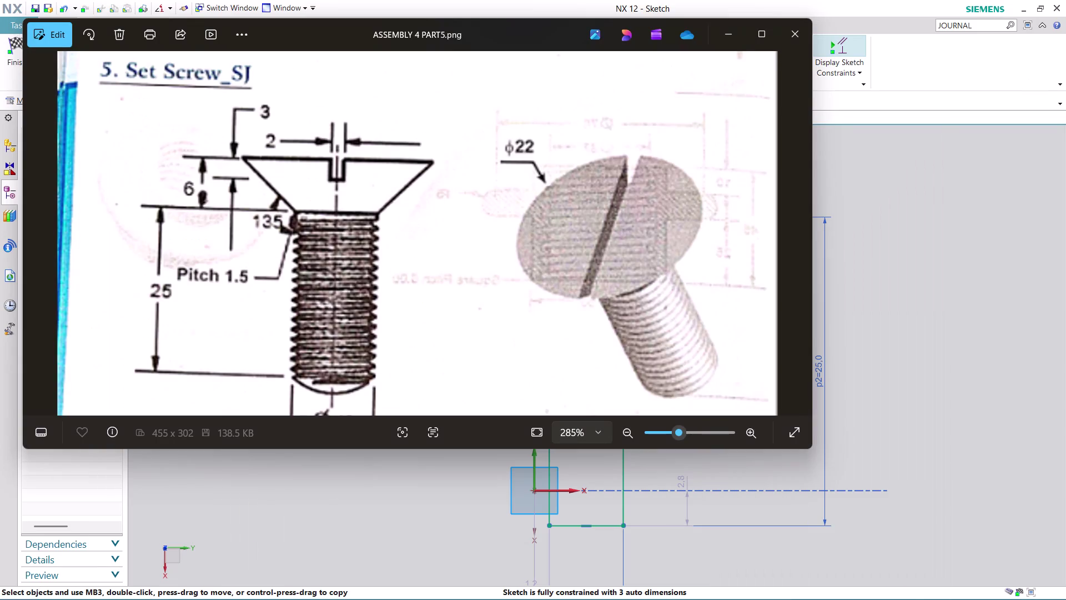
Drag the Photos reference window aside, minimize it, and start a new dimension.
drag(496, 26, 192, 155)
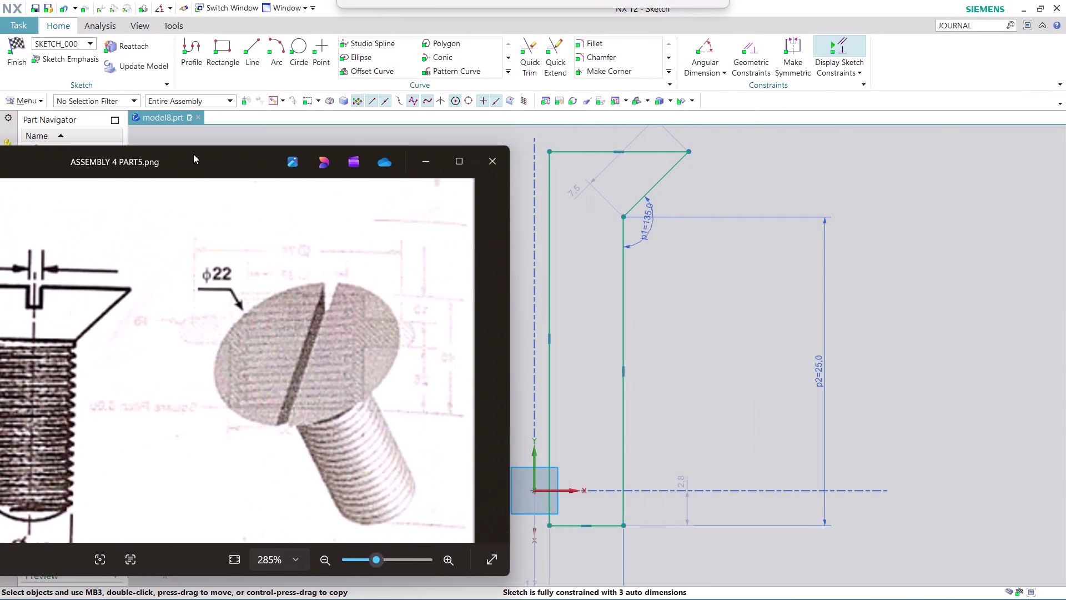
drag(192, 156, 252, 9)
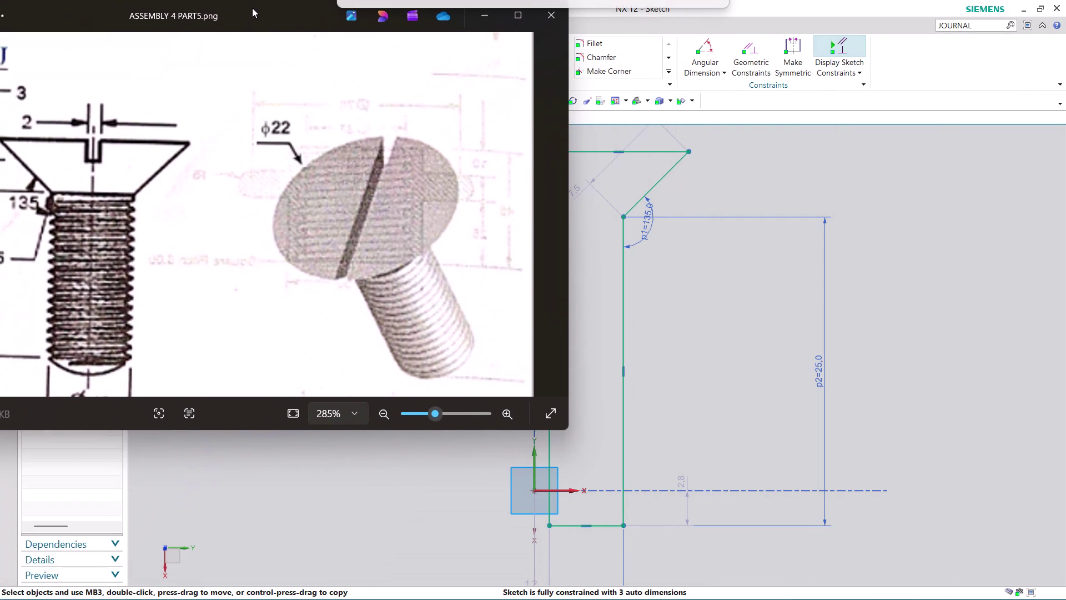
drag(252, 9, 629, 403)
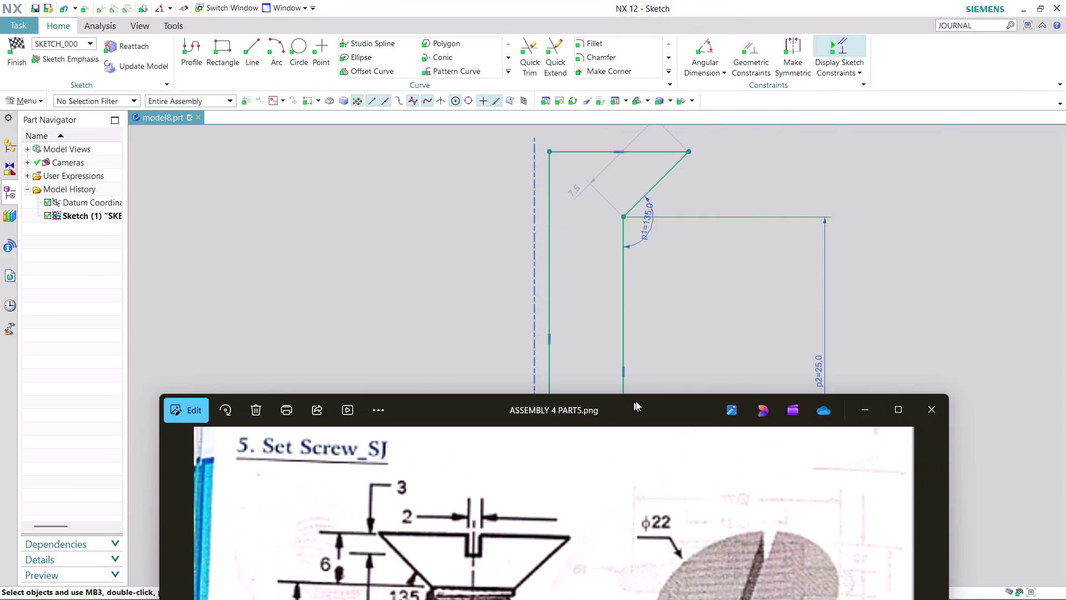
drag(629, 402, 709, 387)
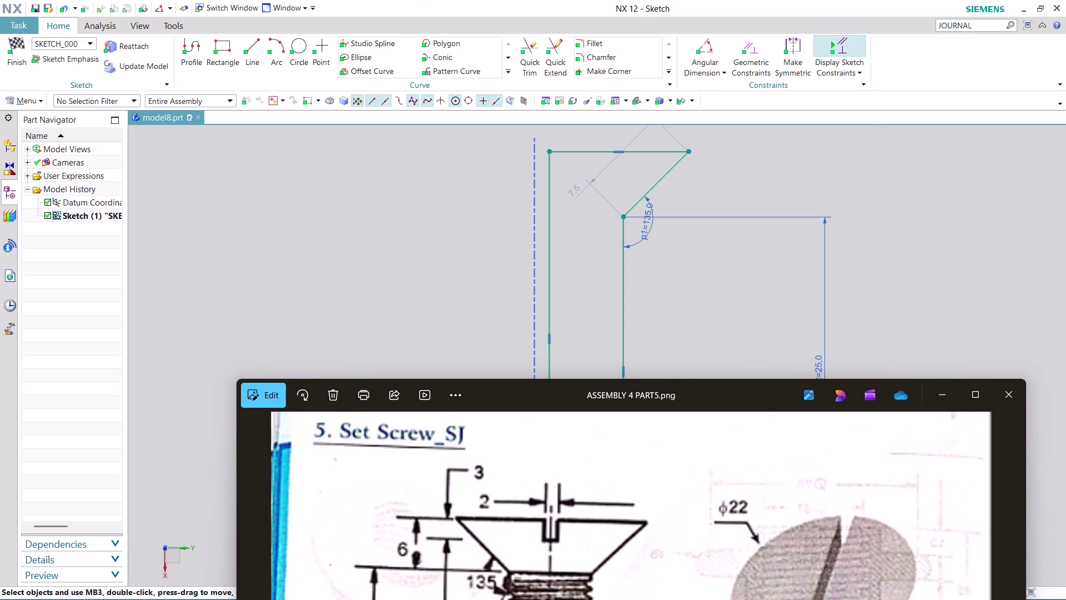
click(718, 69)
click(715, 85)
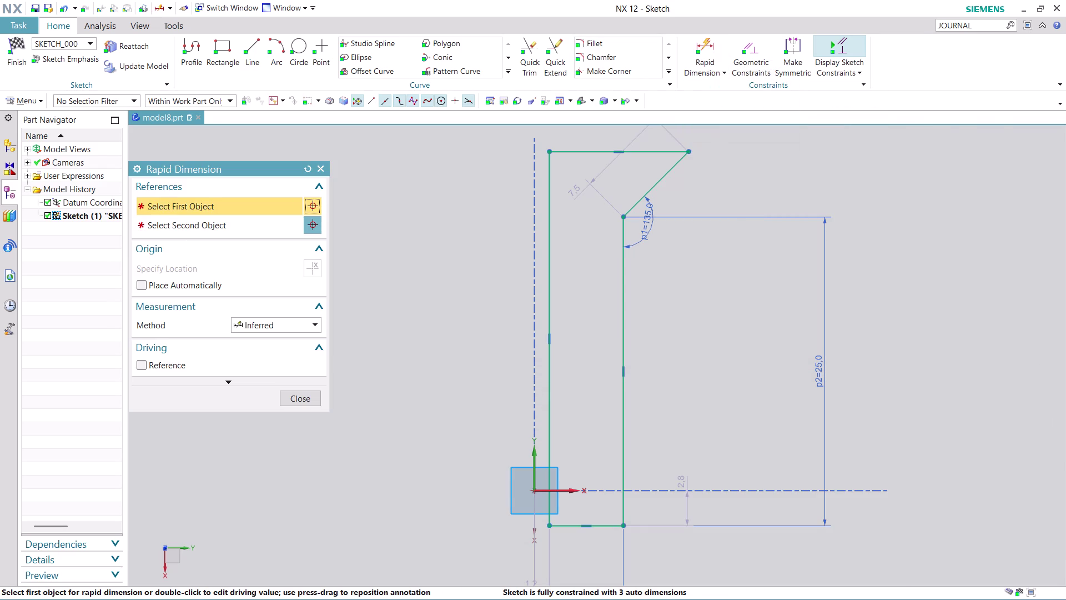
Dimension the head height from the top line to the head-shank corner as 6.
click(660, 149)
click(626, 218)
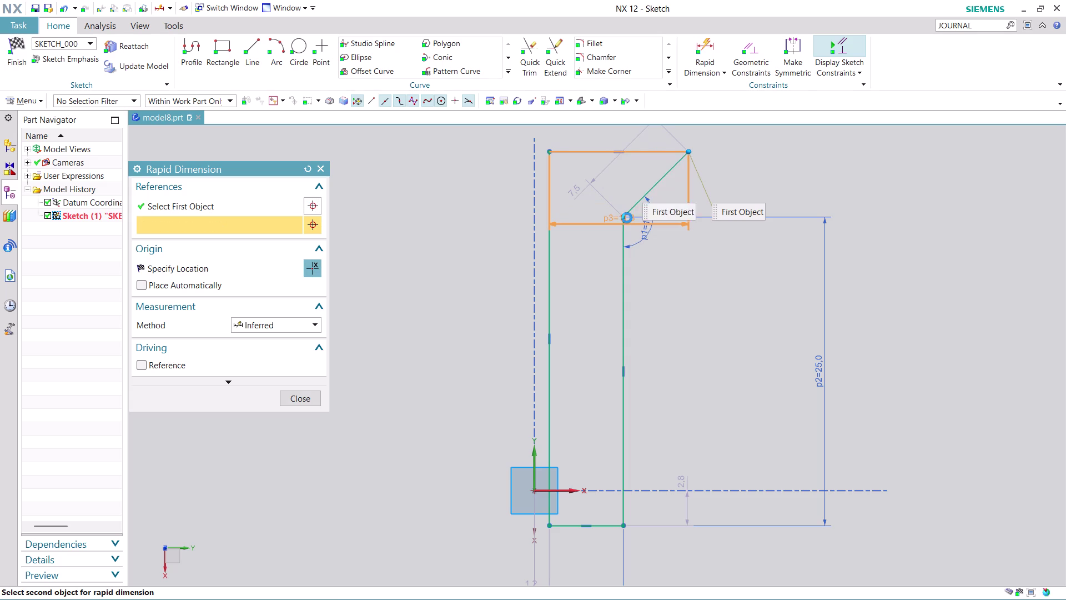
click(794, 181)
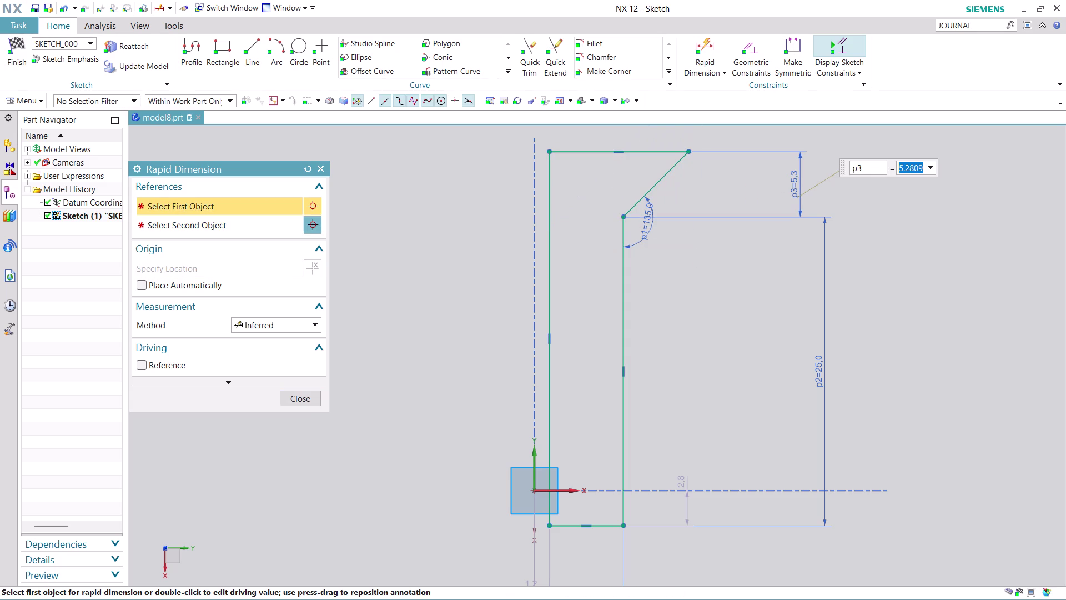
key(6)
key(Return)
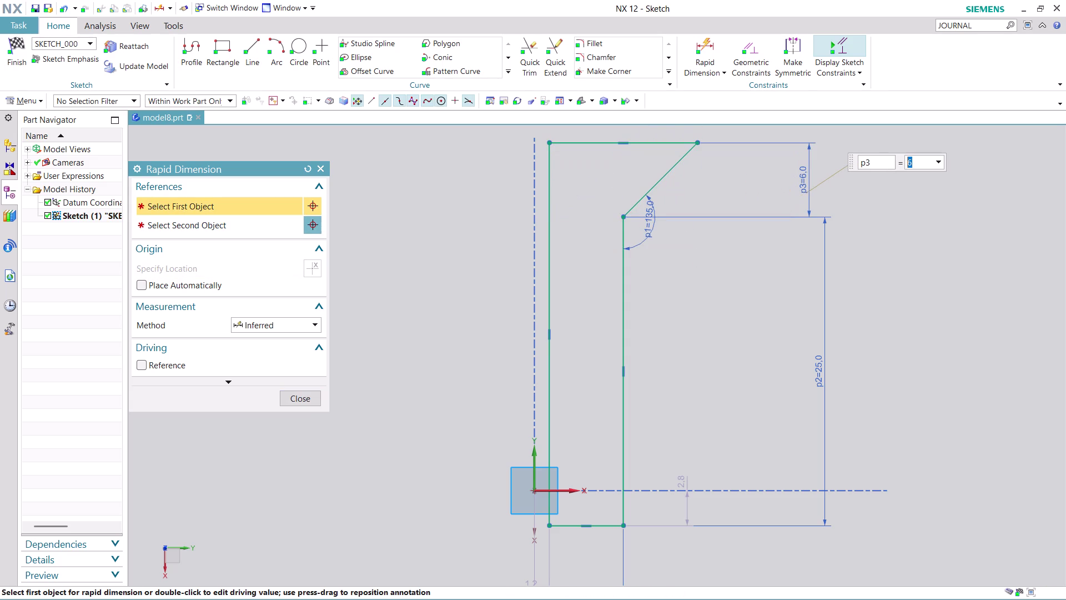
scroll(down, 3)
scroll(up, 3)
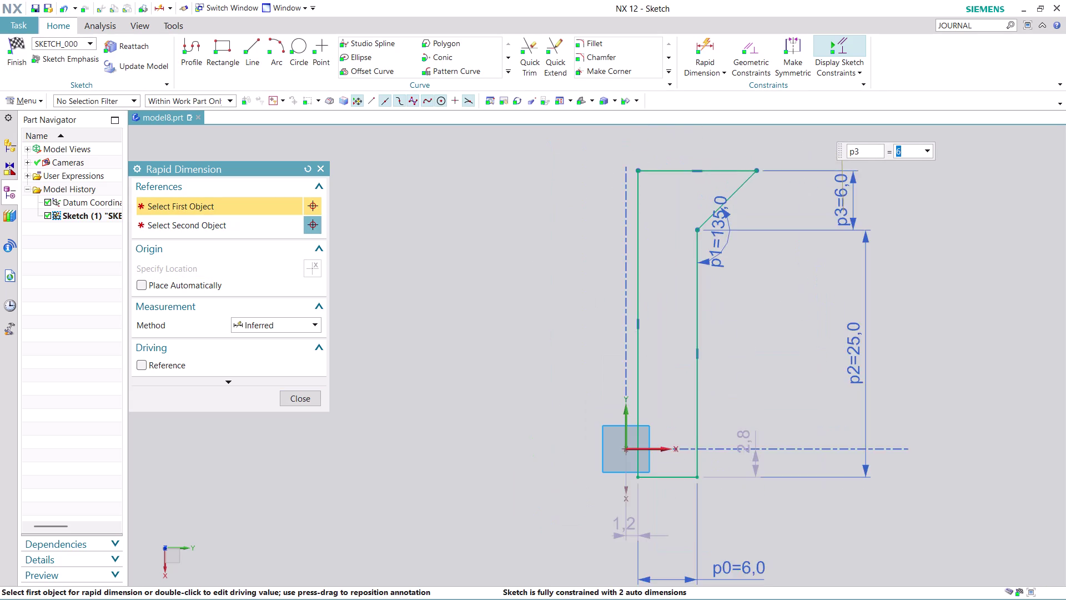
scroll(up, 3)
click(298, 402)
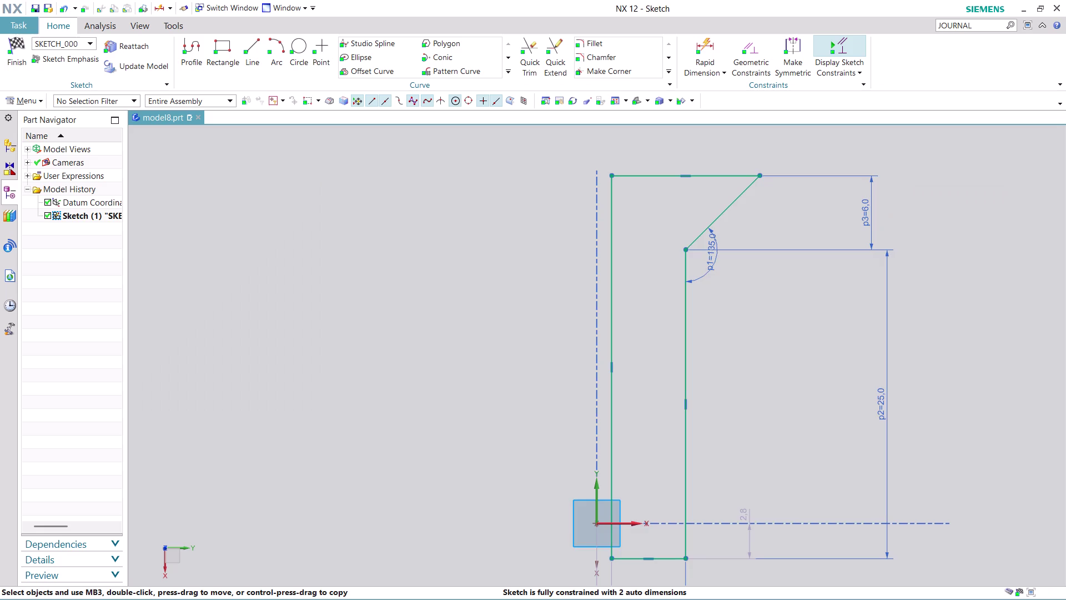
scroll(down, 3)
scroll(up, 3)
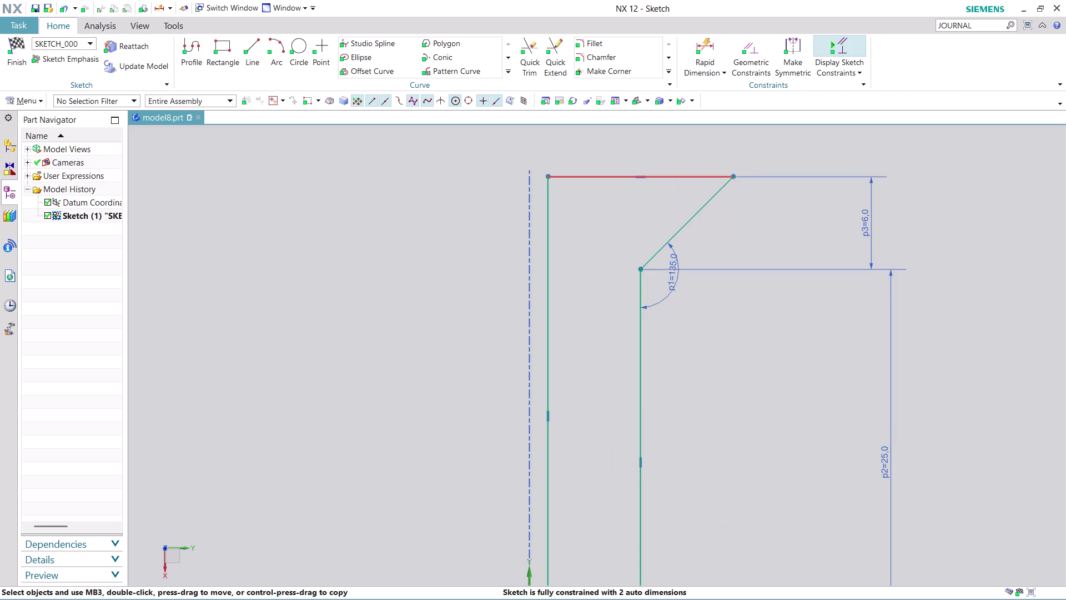
click(709, 47)
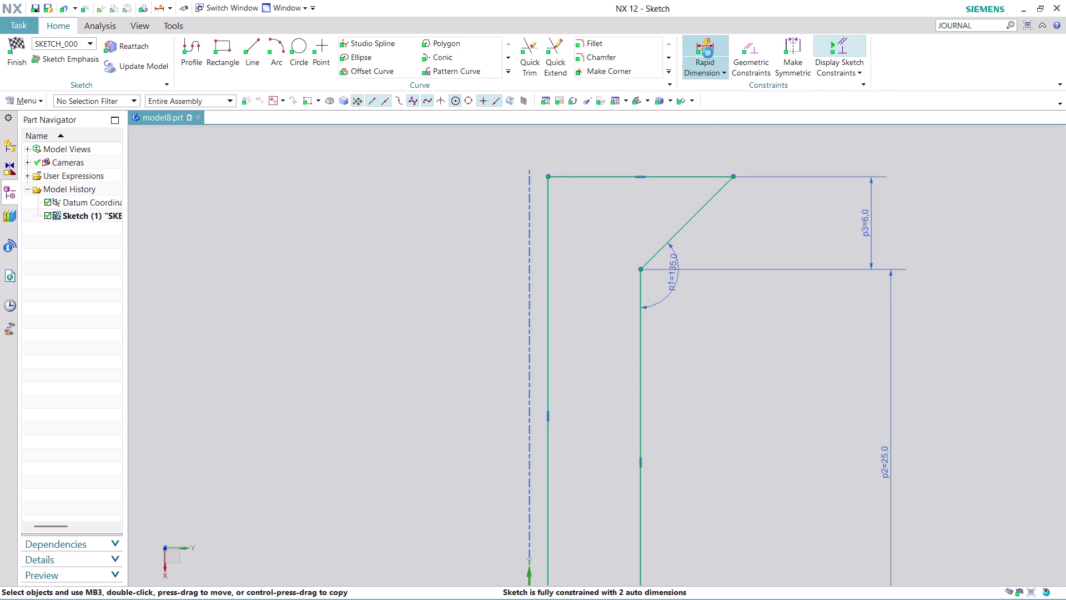
Dimension the head's top edge at 12 mm, accept the overconstraint warning, then edit that dimension.
click(693, 180)
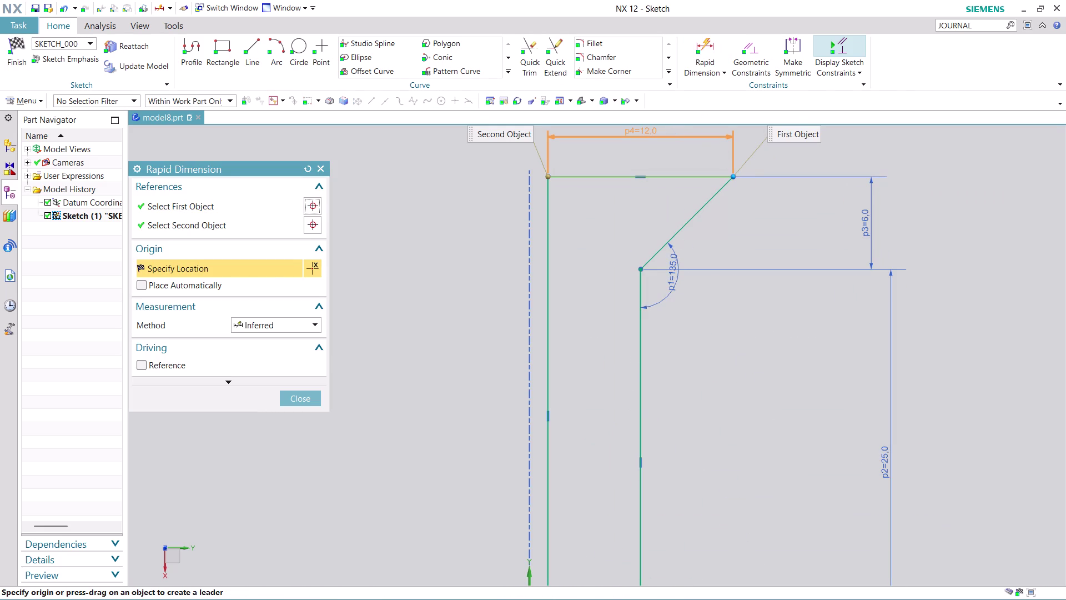
click(657, 130)
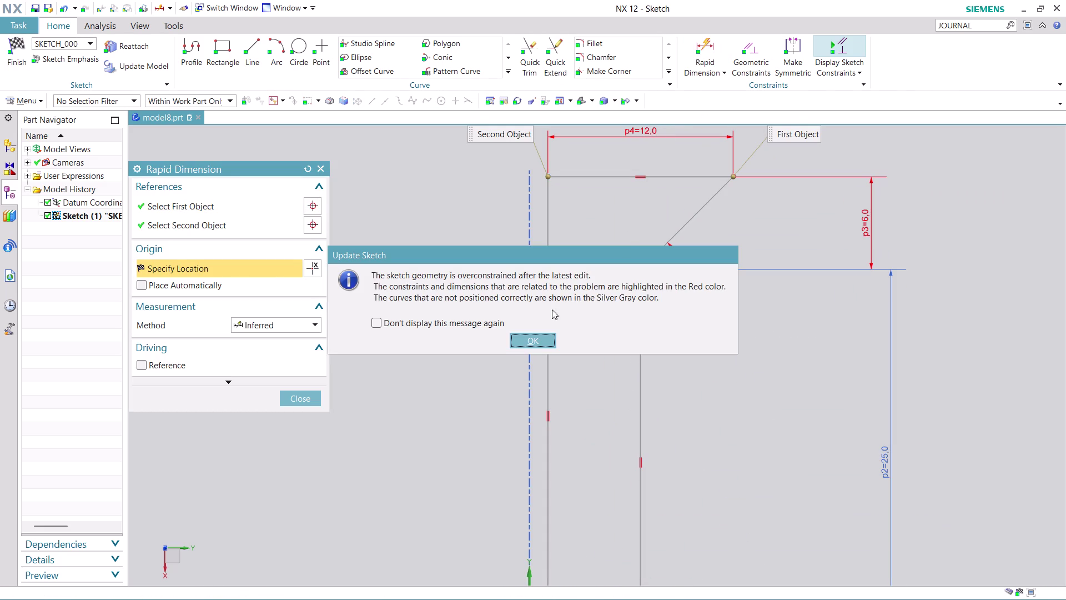
click(544, 335)
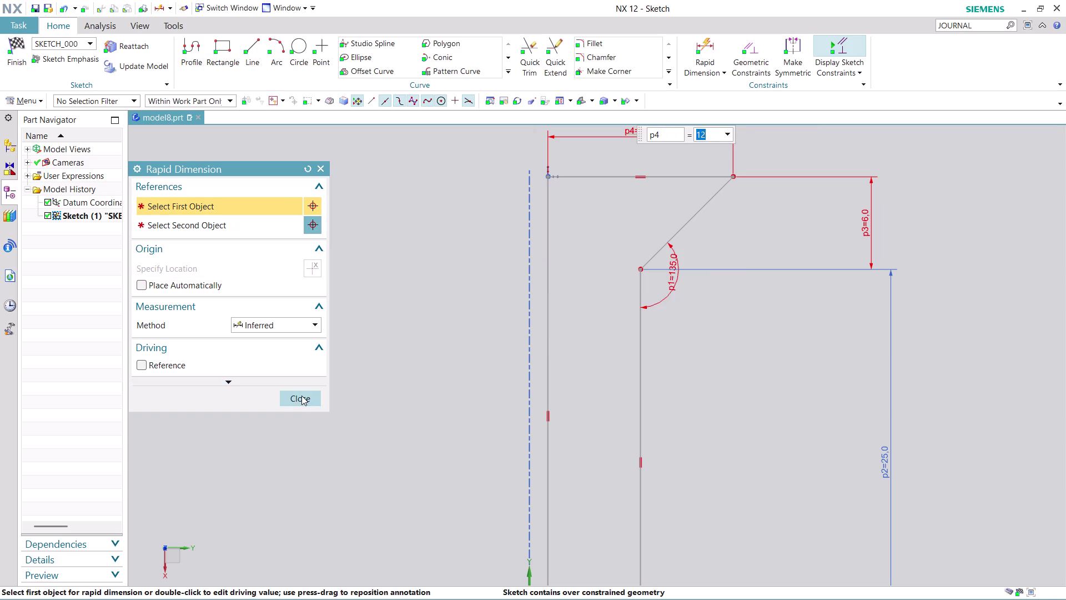
click(301, 398)
right_click(653, 135)
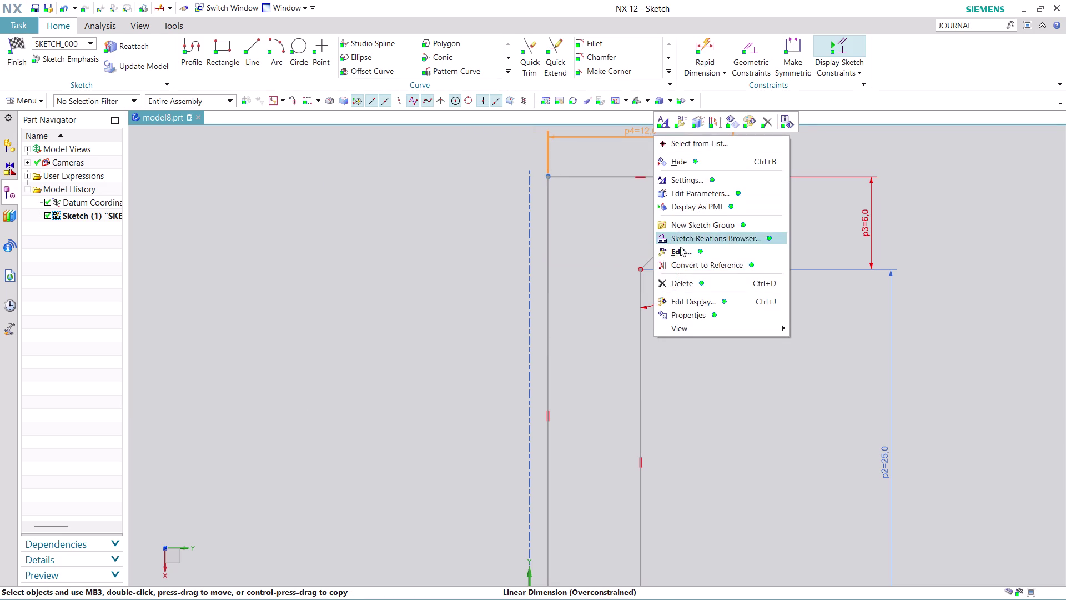
click(687, 283)
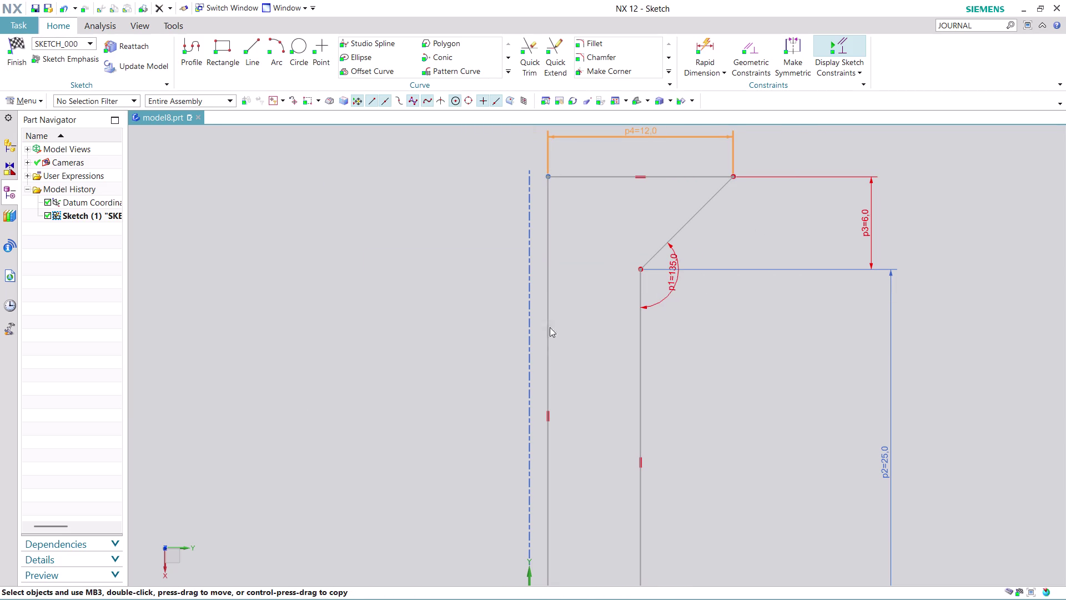
click(528, 330)
scroll(down, 3)
scroll(up, 3)
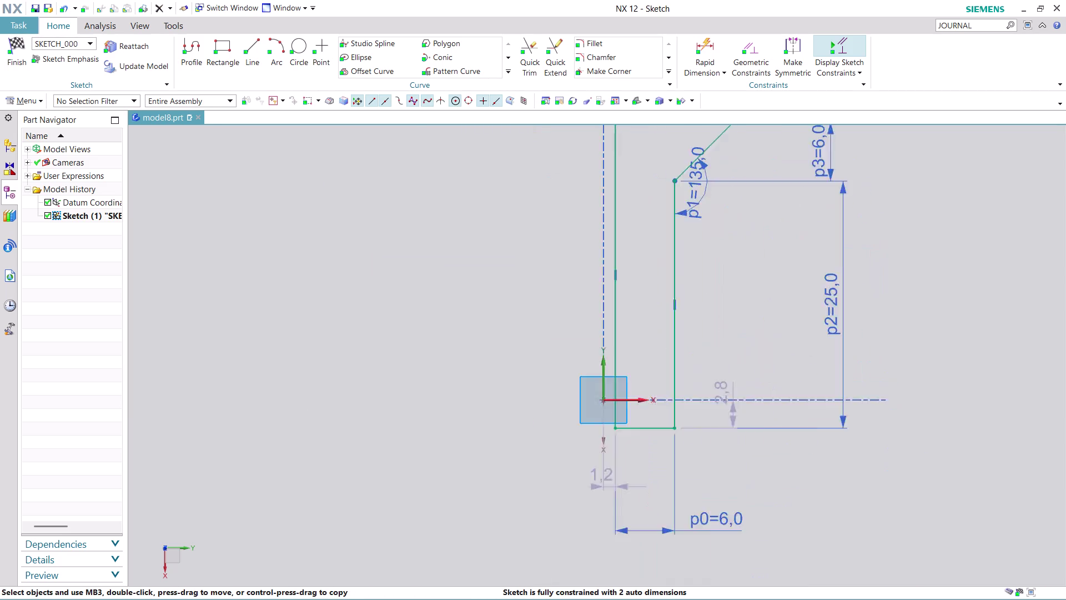
scroll(up, 3)
scroll(down, 3)
scroll(up, 3)
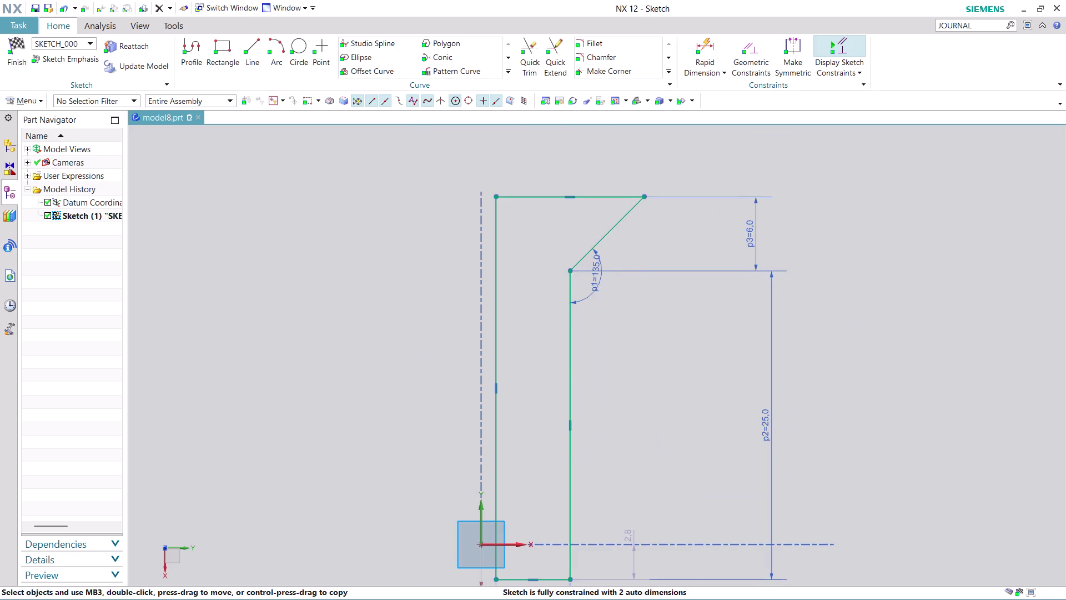
scroll(down, 3)
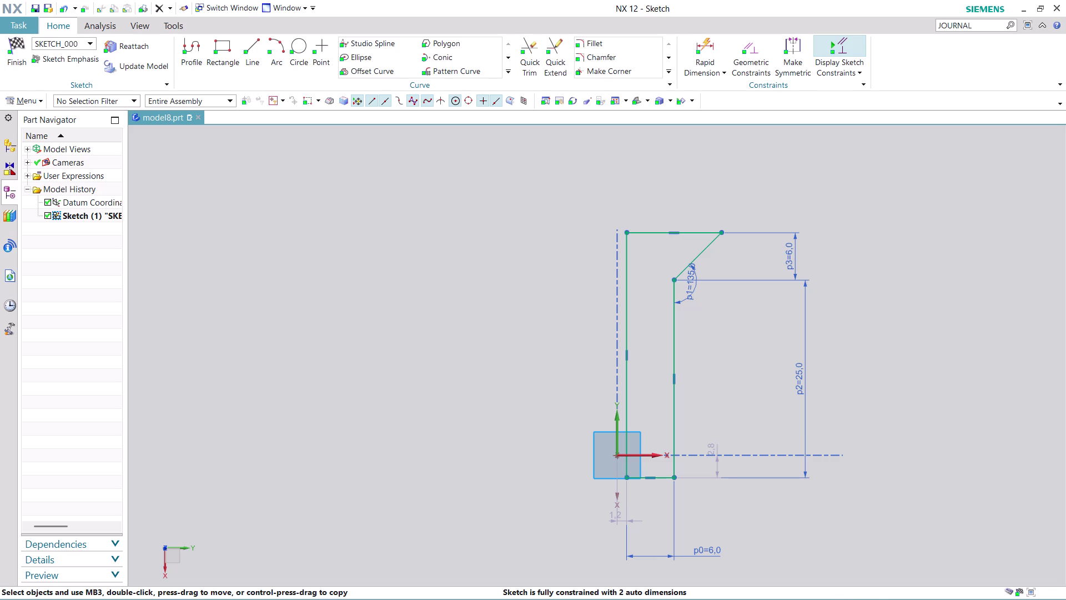
key(Escape)
scroll(up, 3)
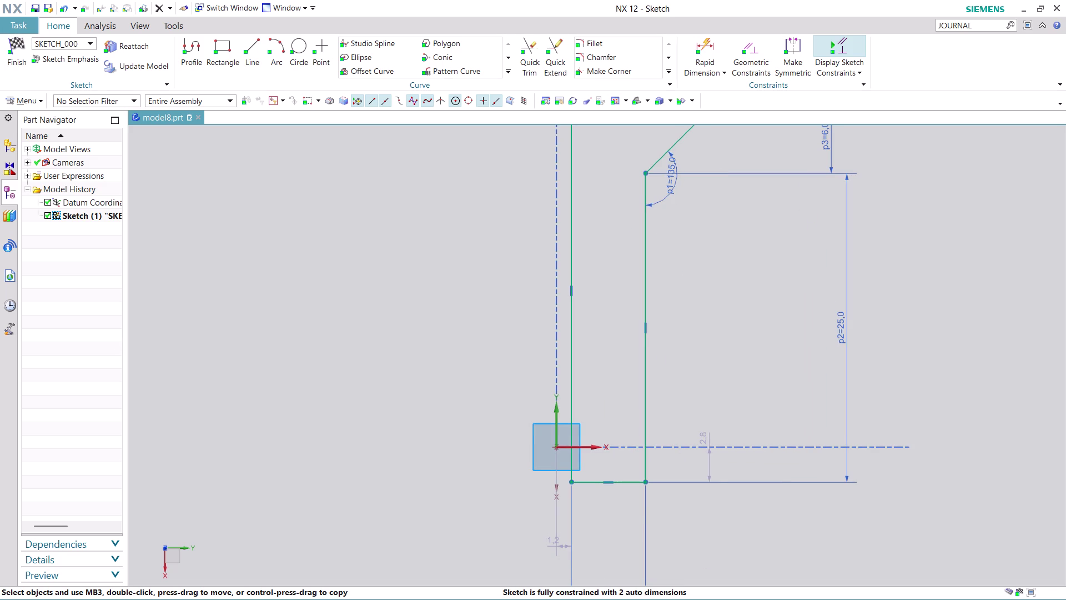
scroll(down, 3)
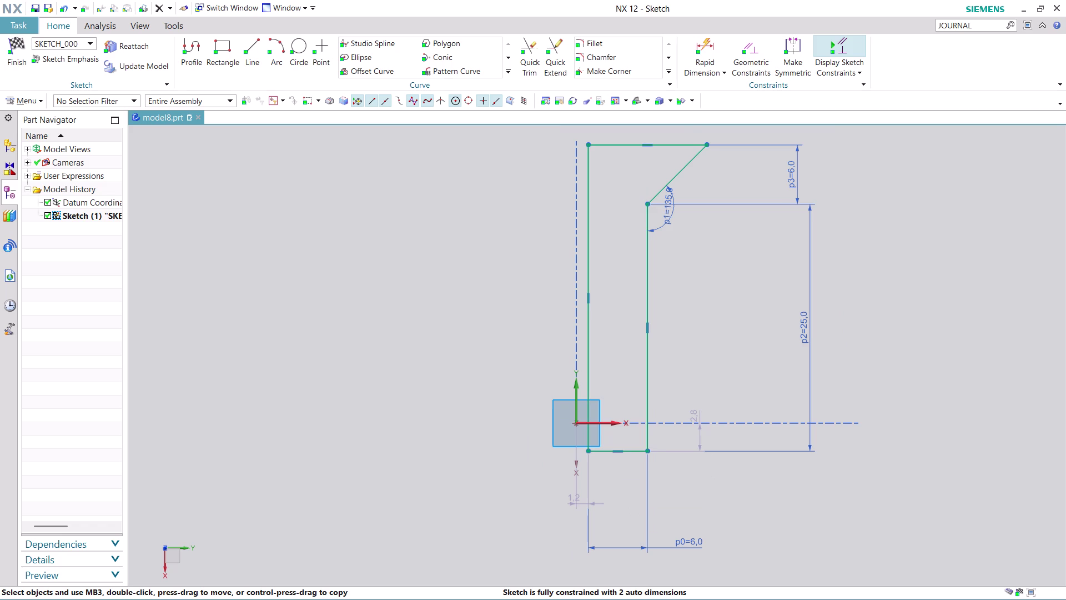
scroll(down, 3)
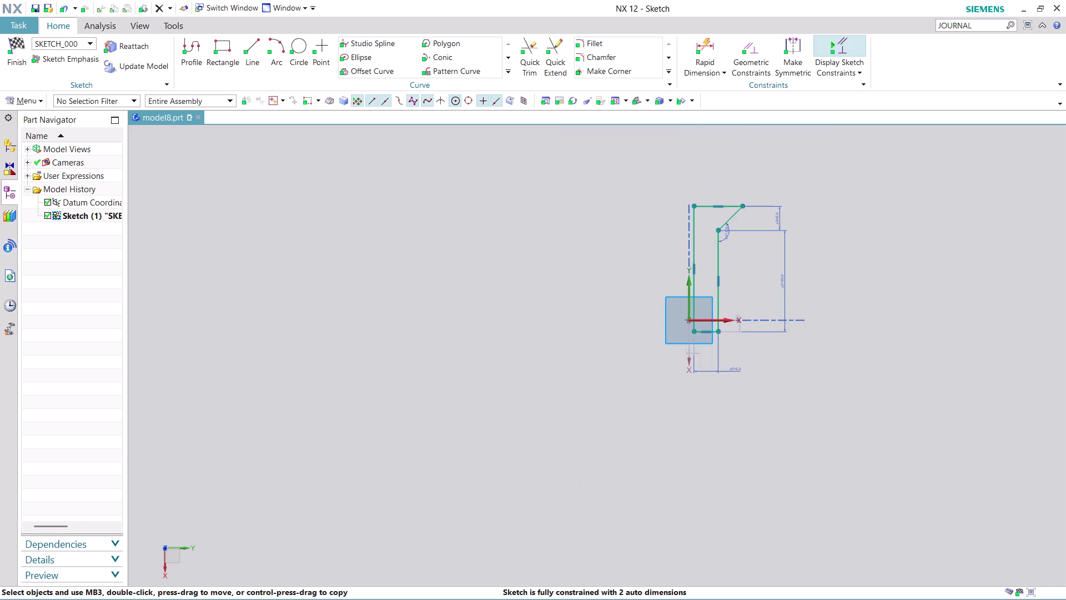
scroll(up, 3)
scroll(up, 3)
scroll(up, 3)
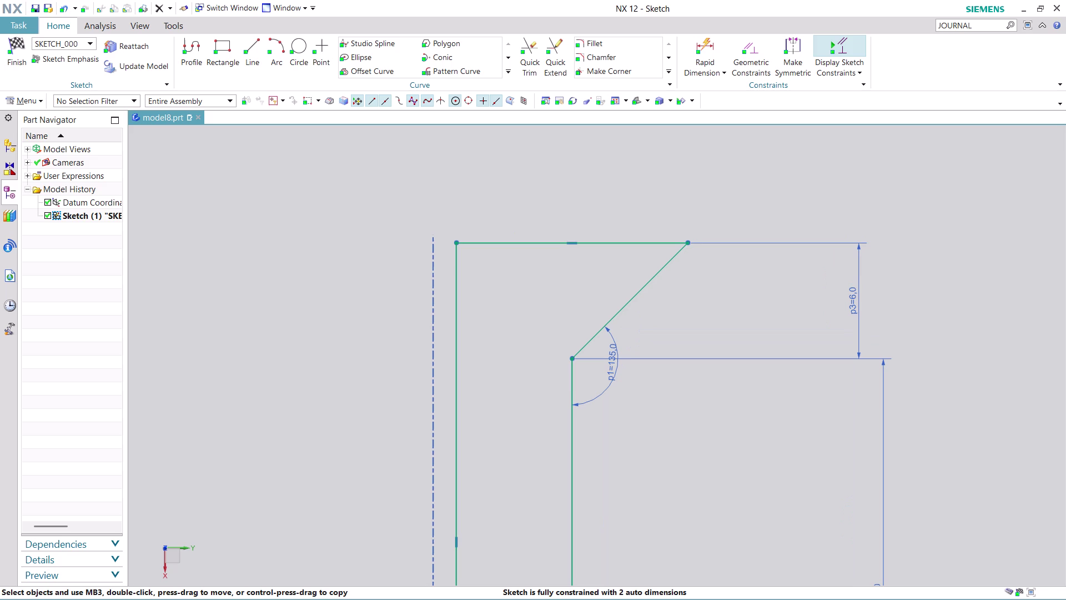
scroll(down, 3)
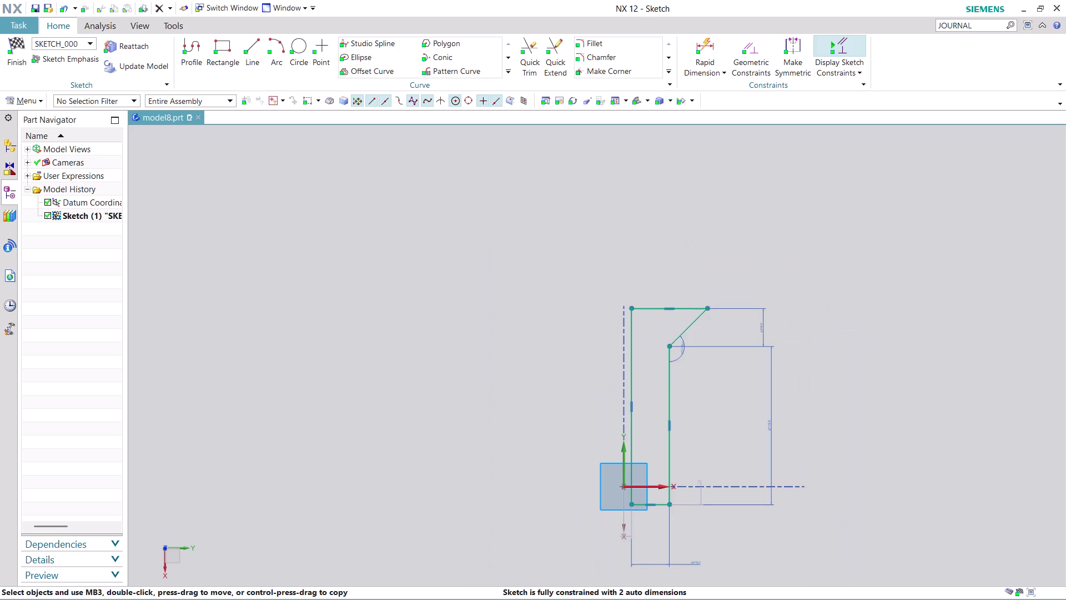
scroll(up, 3)
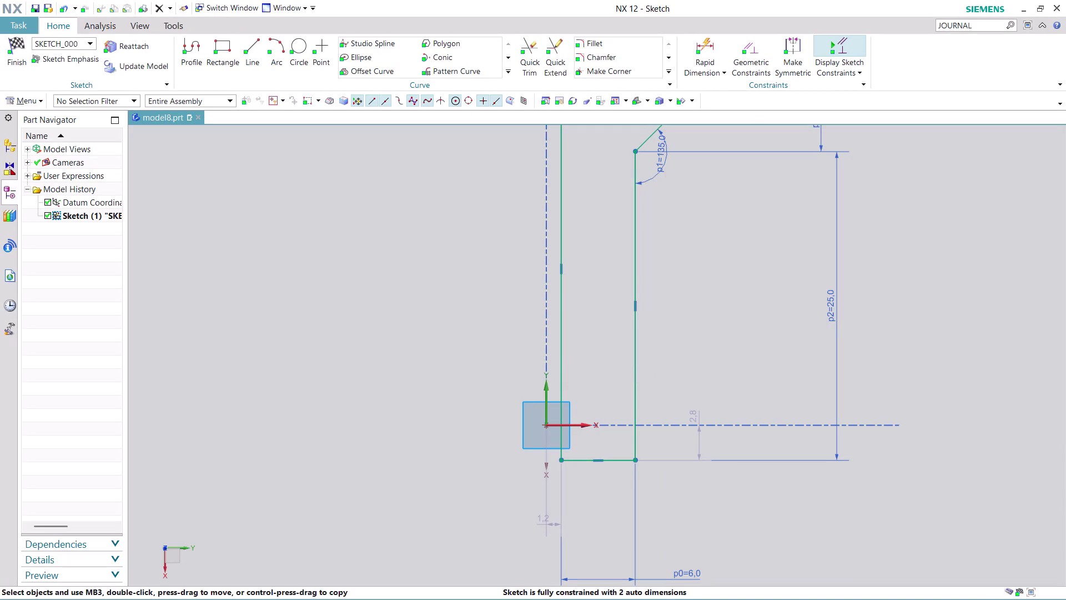
click(560, 233)
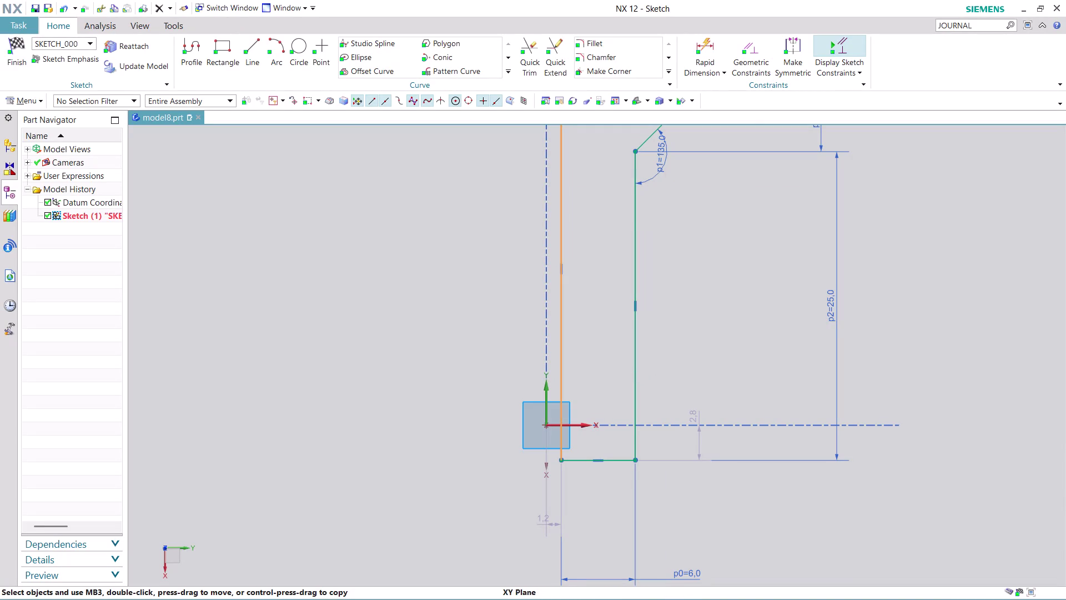
Constrain the left vertical edge to the sketch origin with Point on Curve.
click(548, 425)
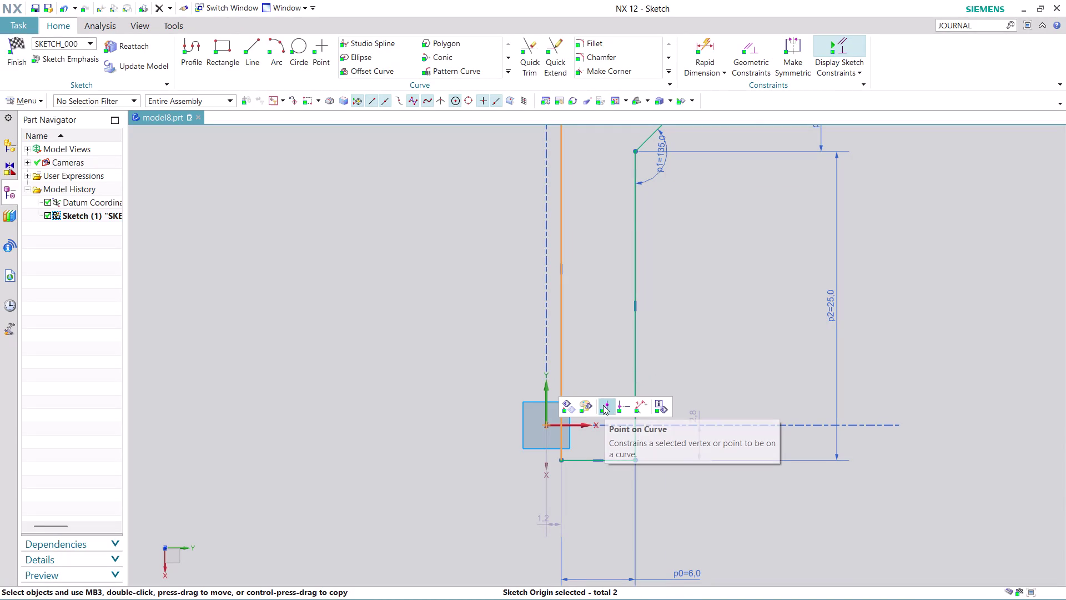
click(603, 405)
click(604, 460)
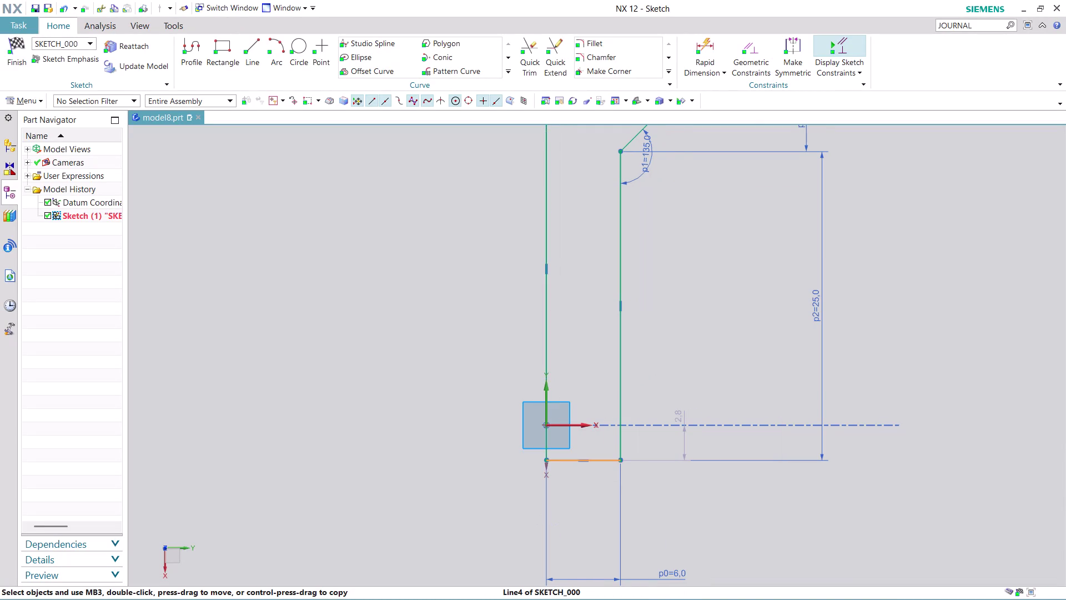
click(545, 426)
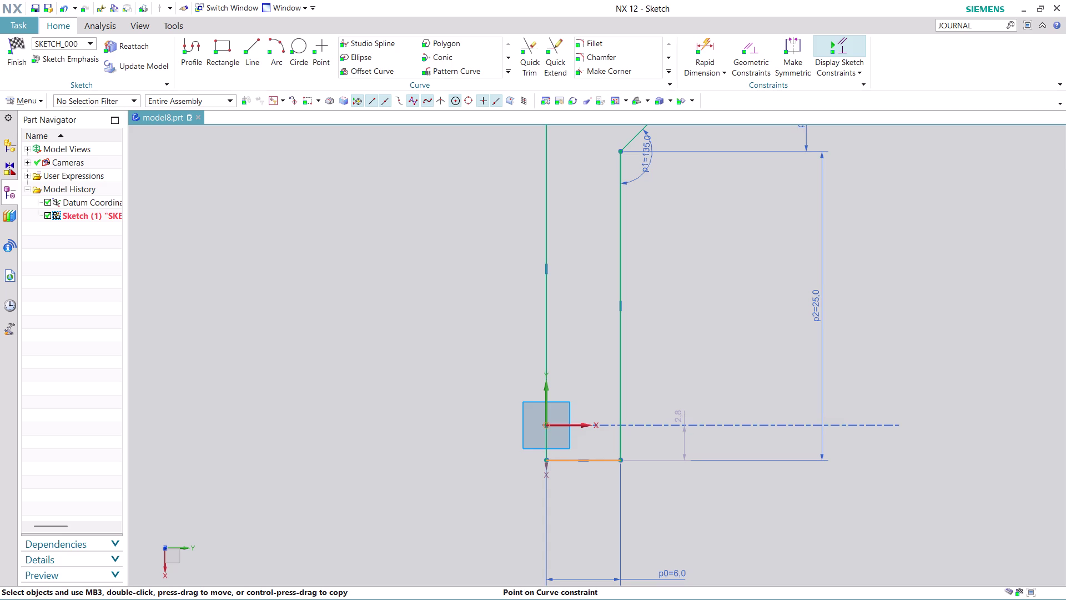
Clear the selection and reselect the profile's bottom horizontal edge.
key(Escape)
key(Escape)
key(Escape)
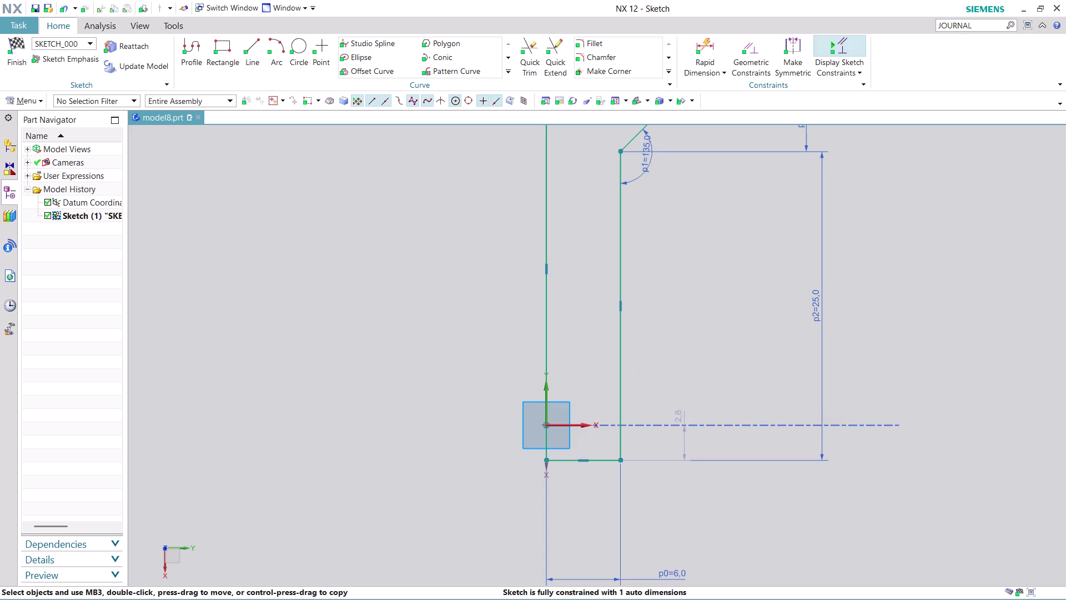
click(601, 457)
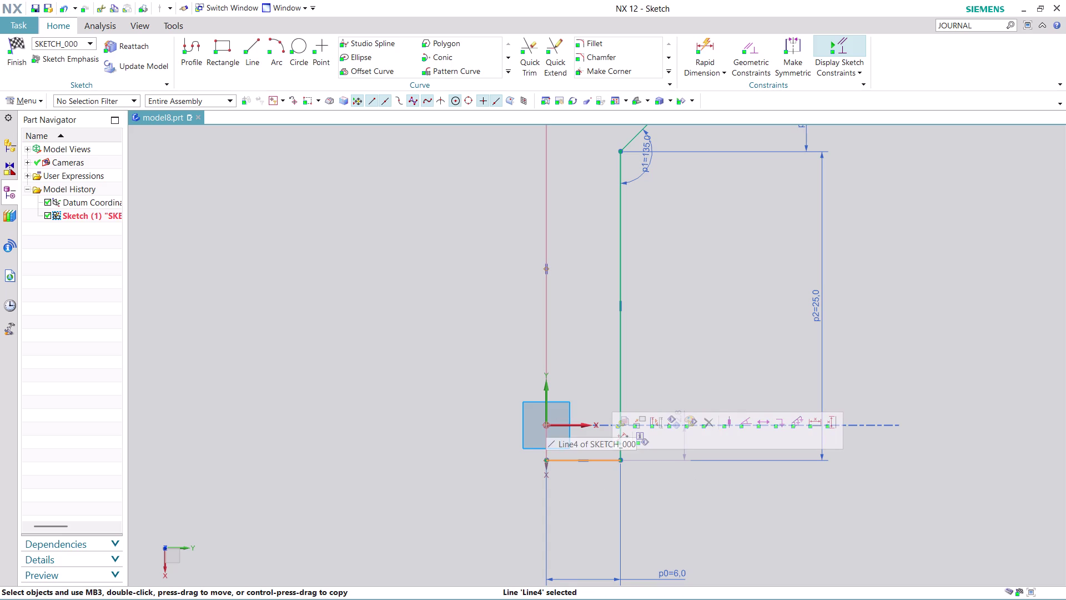
click(548, 426)
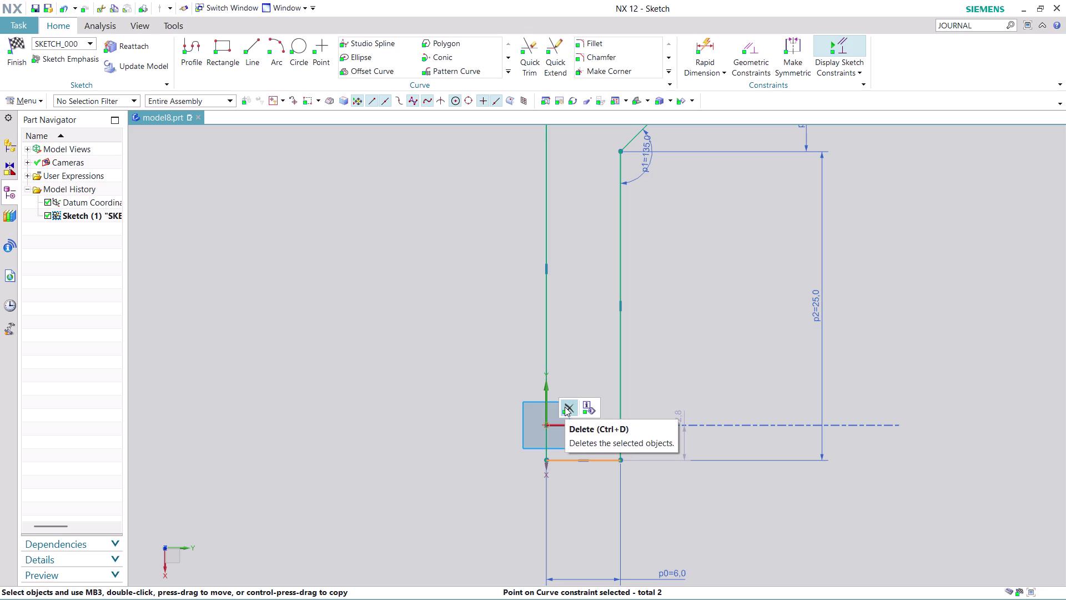
key(Escape)
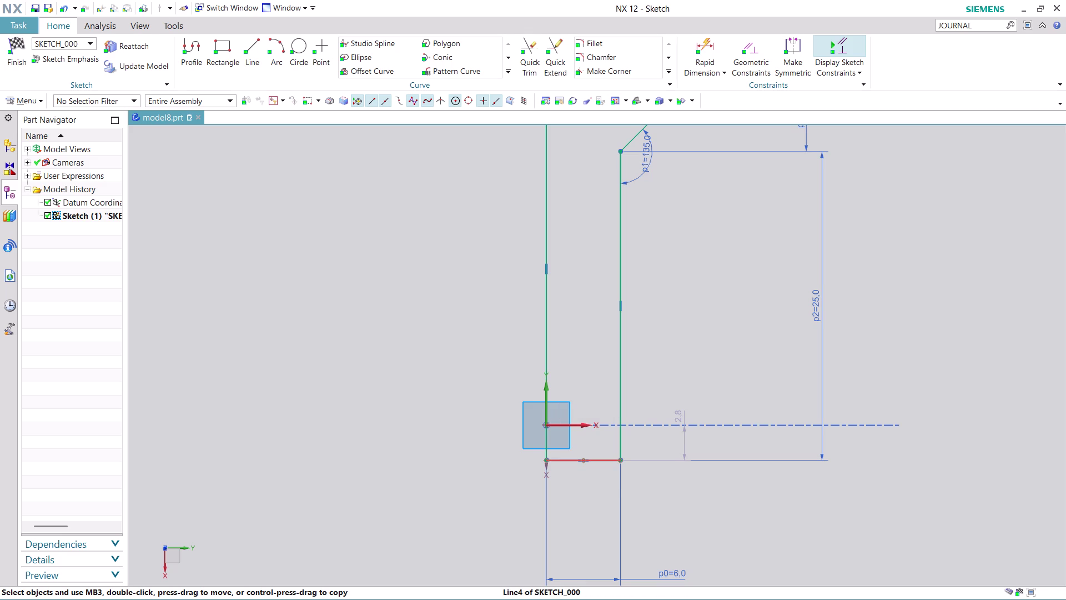
click(611, 463)
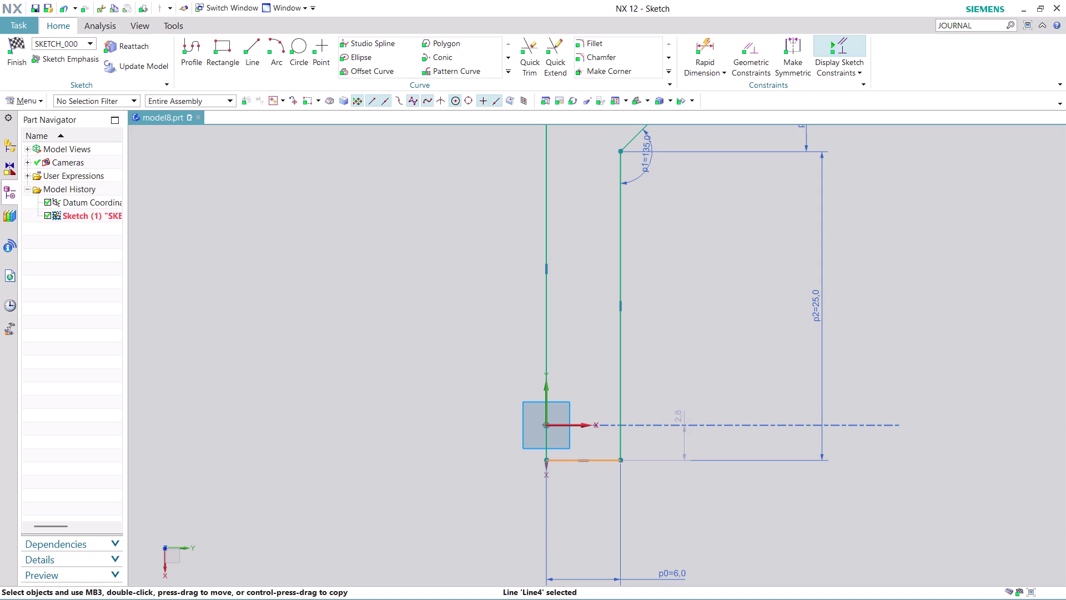
Make the bottom edge collinear with the horizontal datum axis, leaving the sketch fully constrained.
click(589, 424)
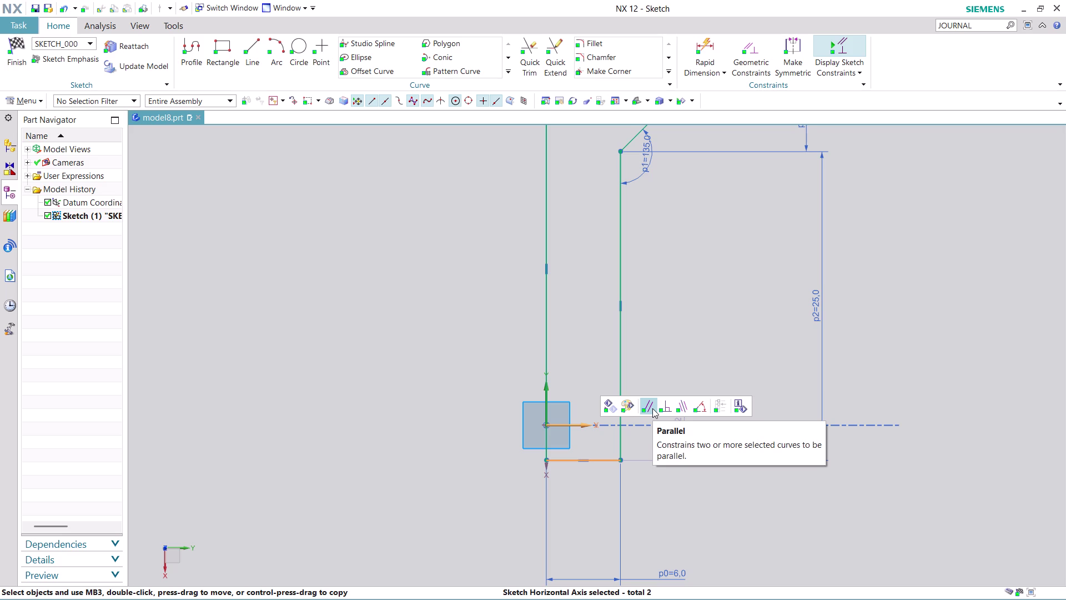
click(682, 407)
scroll(down, 3)
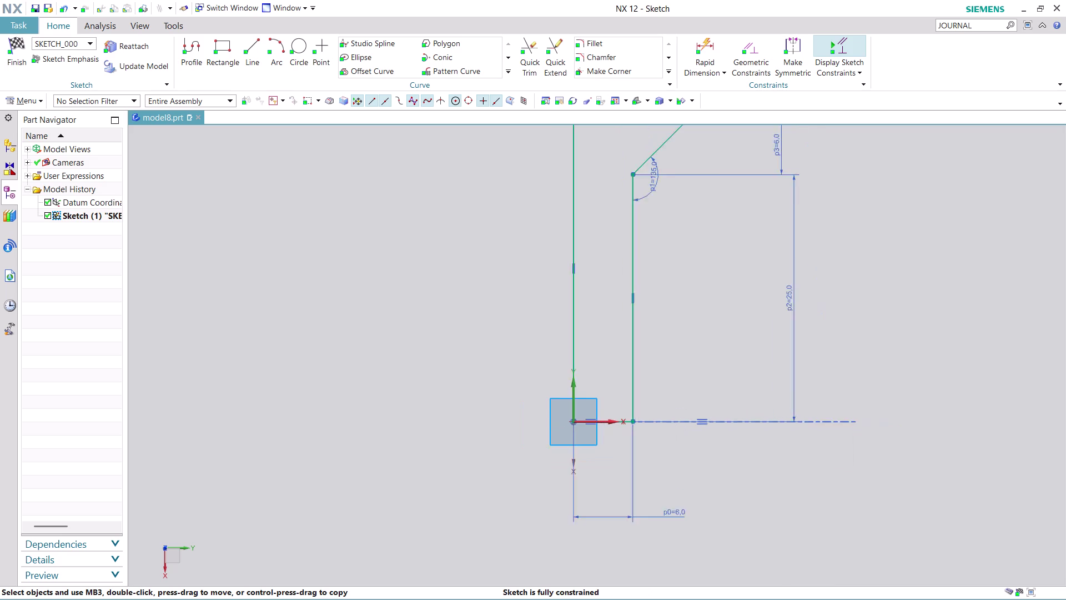
scroll(down, 3)
scroll(up, 3)
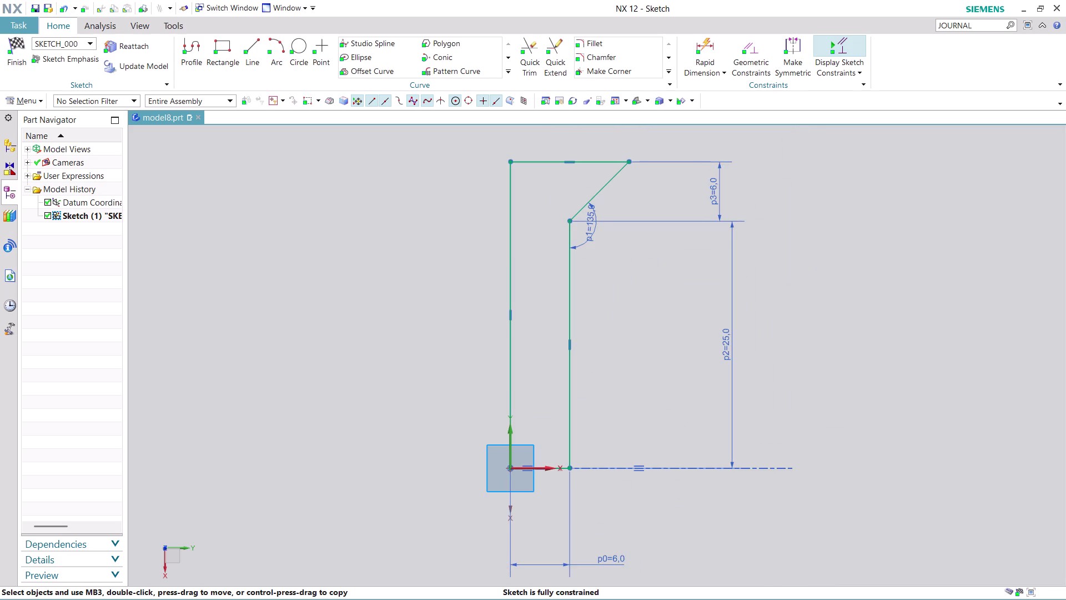
scroll(up, 3)
scroll(down, 3)
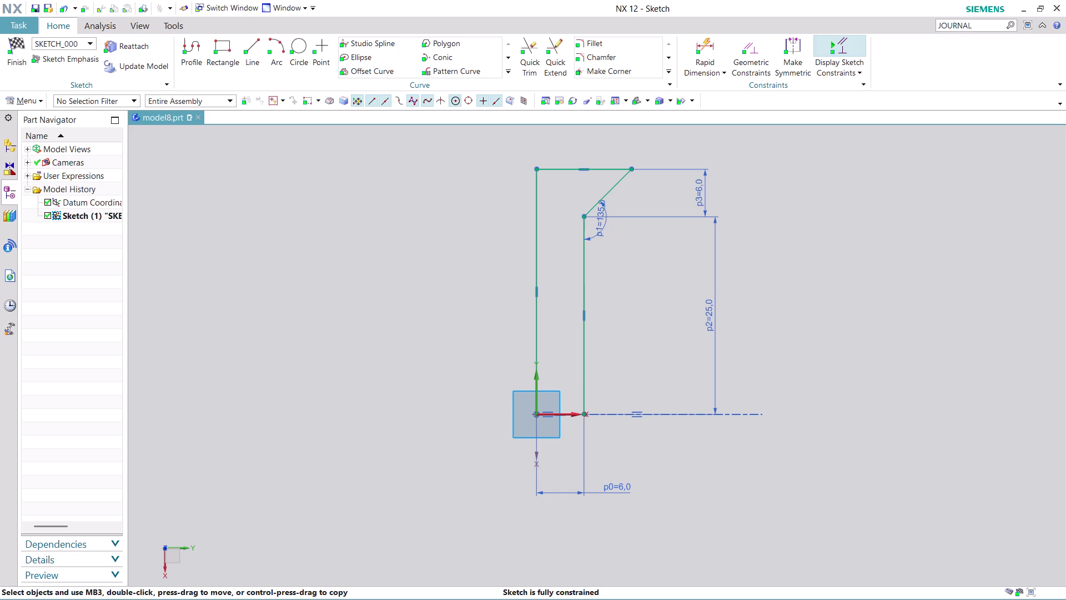